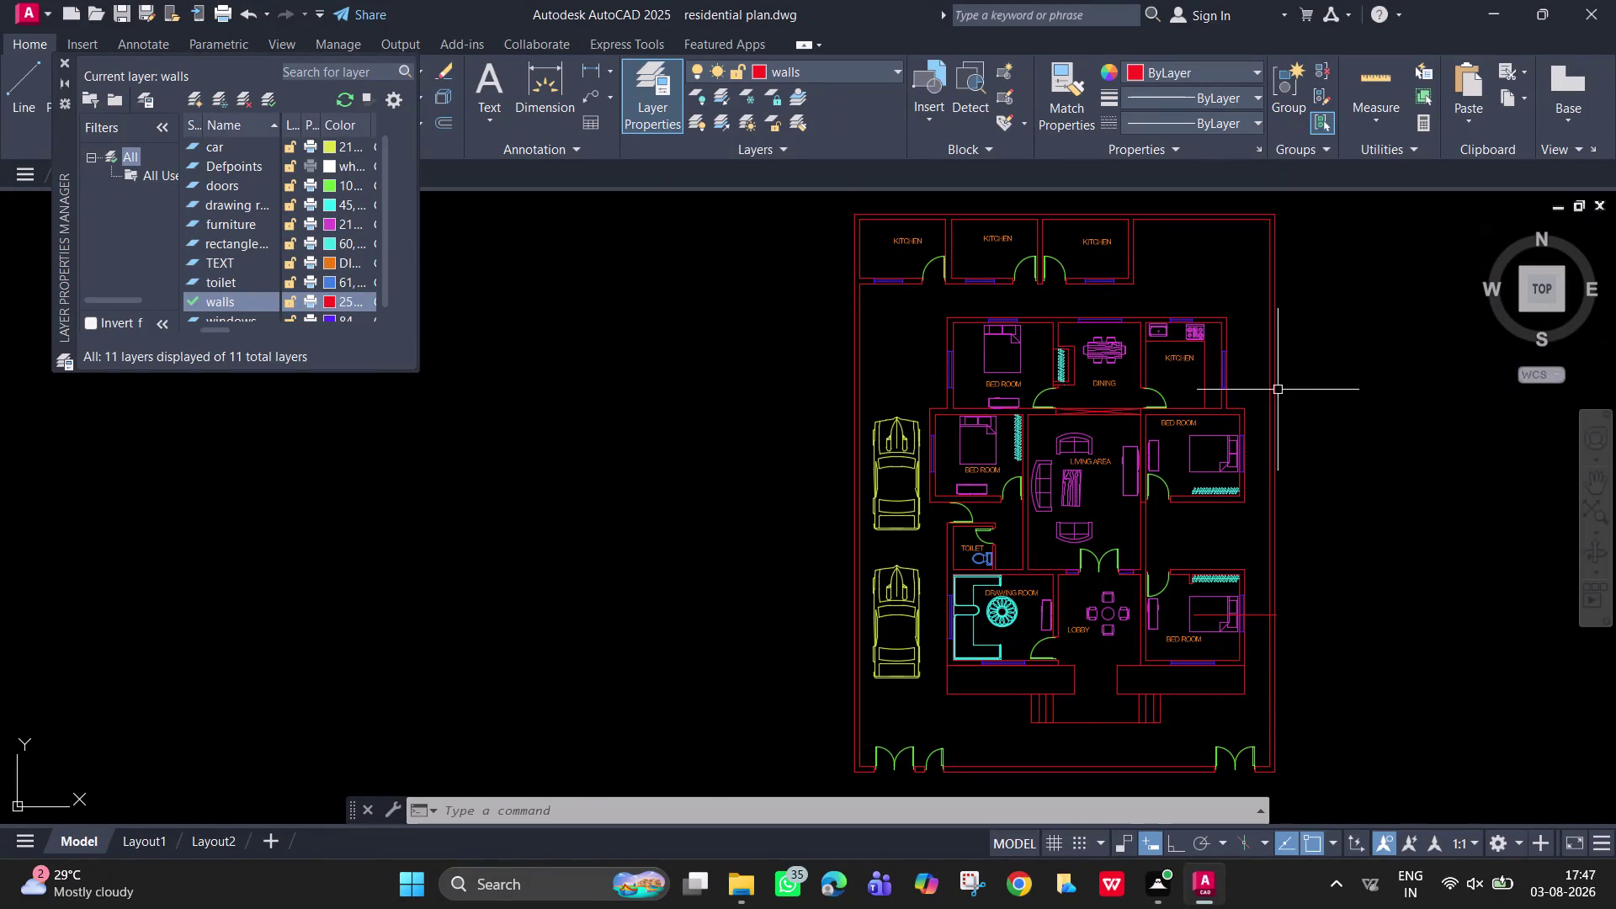
Close the Layer Properties Manager and frame the top row of kitchens in view.
scroll(up, 3)
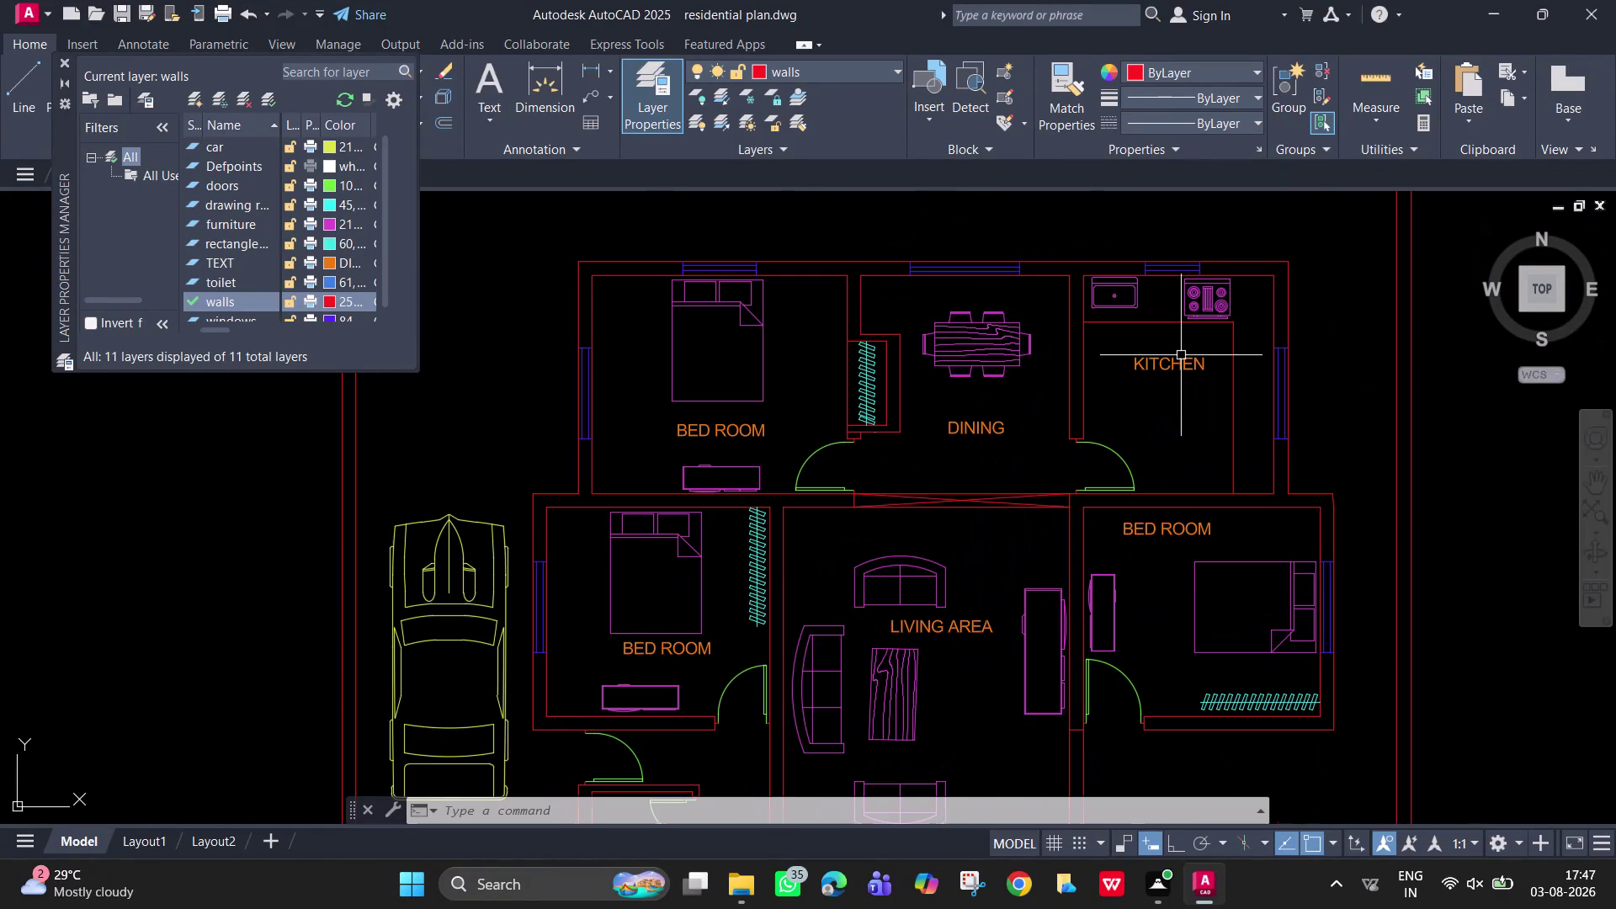
scroll(down, 3)
middle_drag(1202, 445, 1180, 539)
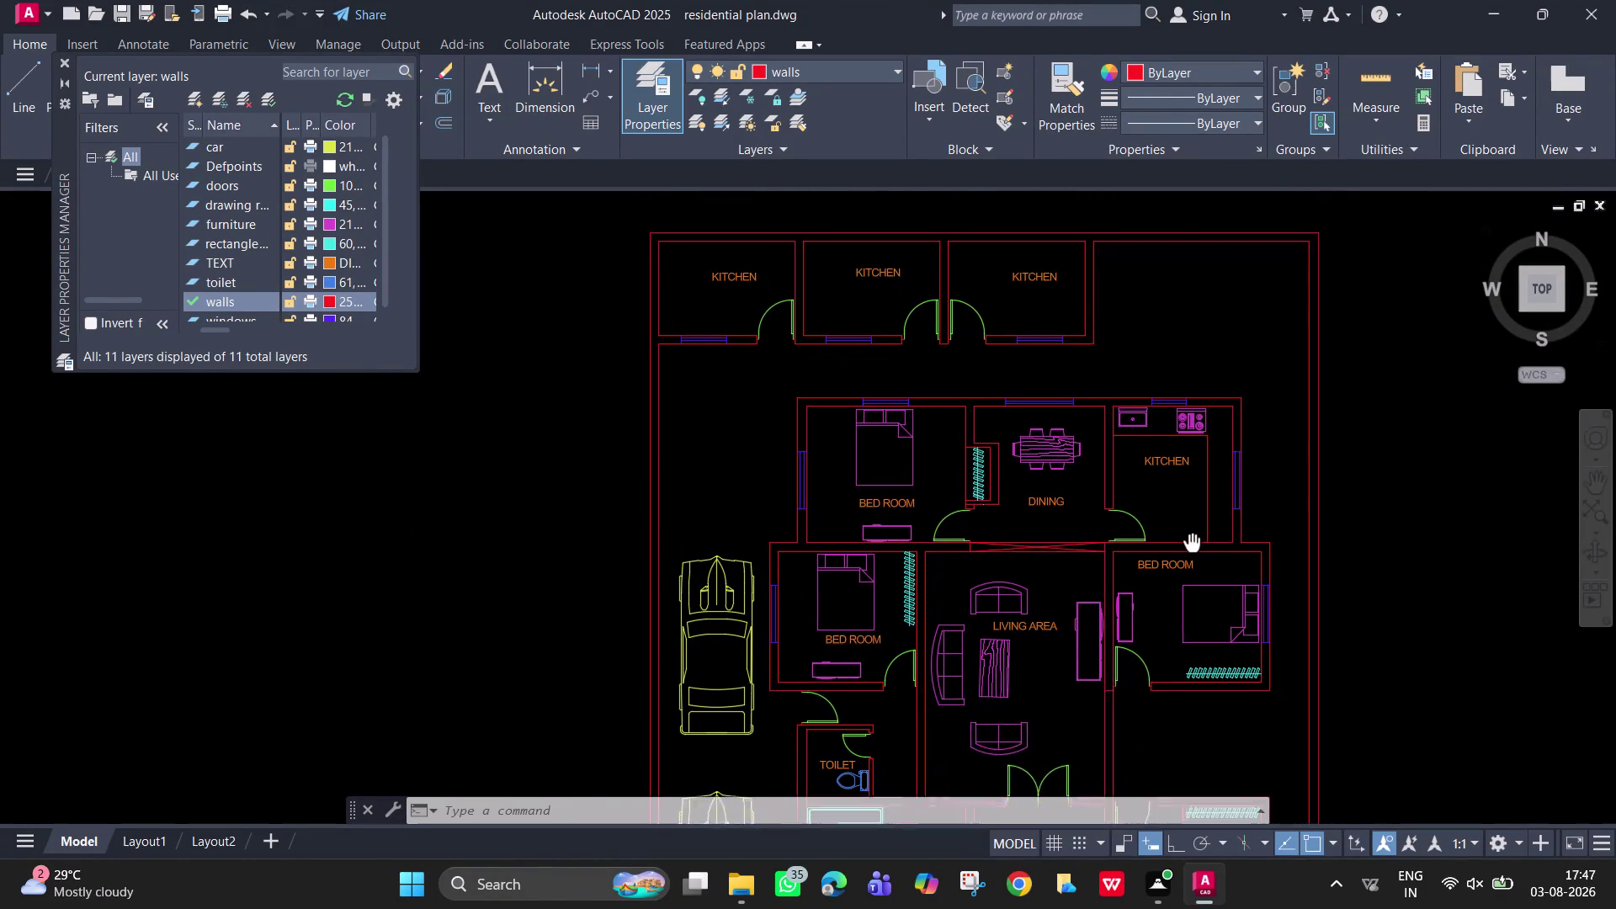
middle_drag(1180, 539, 1143, 515)
scroll(down, 3)
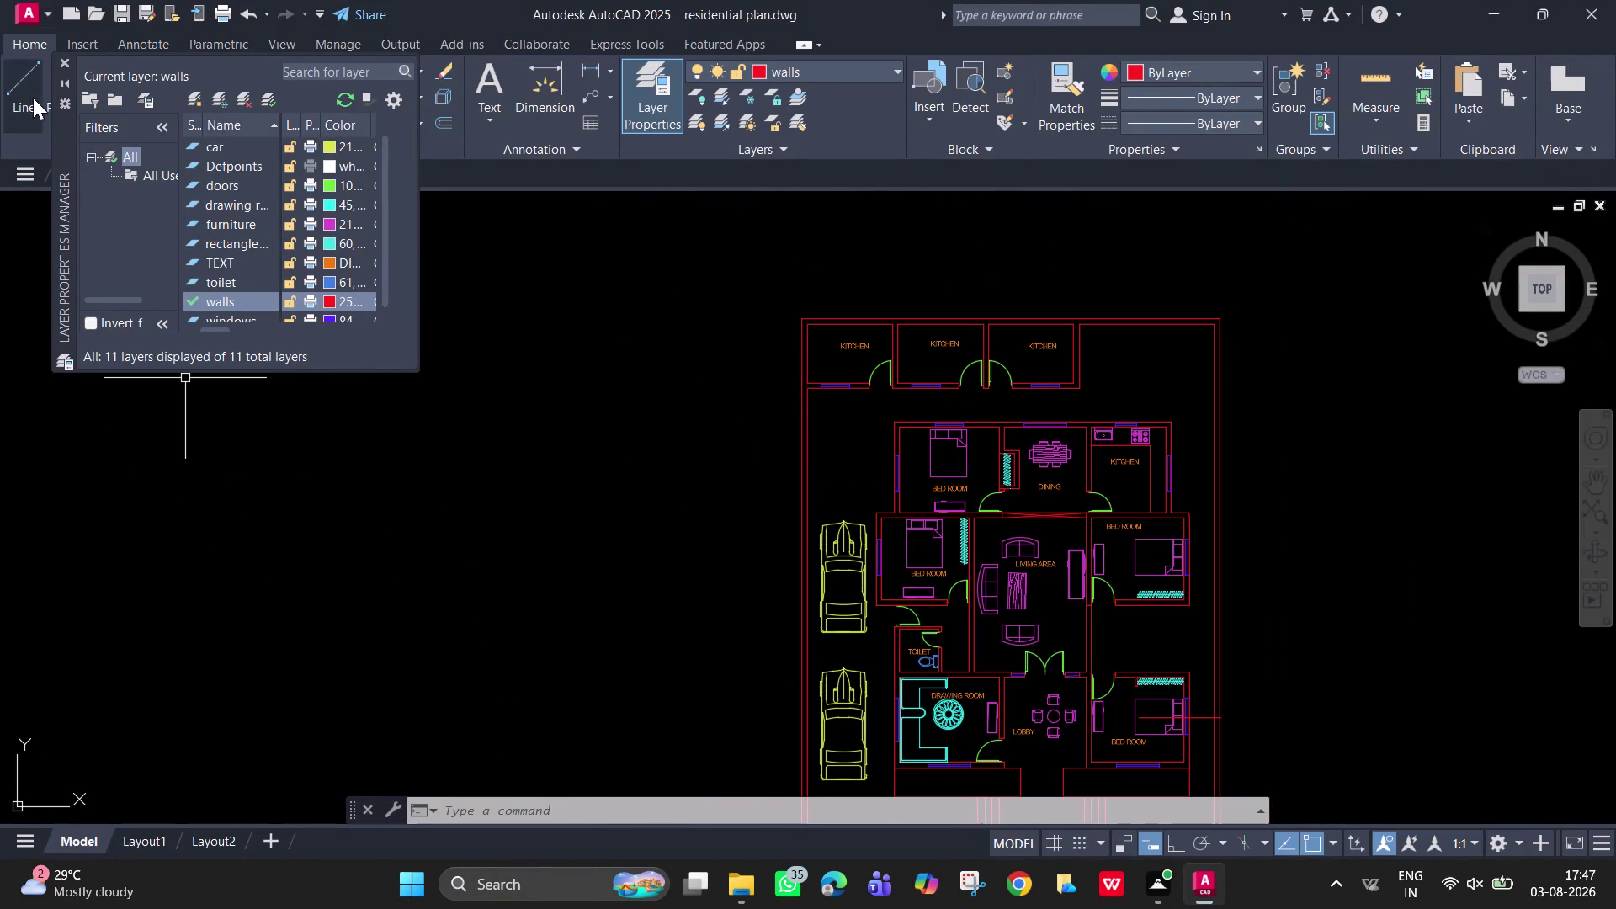
click(64, 65)
middle_drag(824, 503, 726, 394)
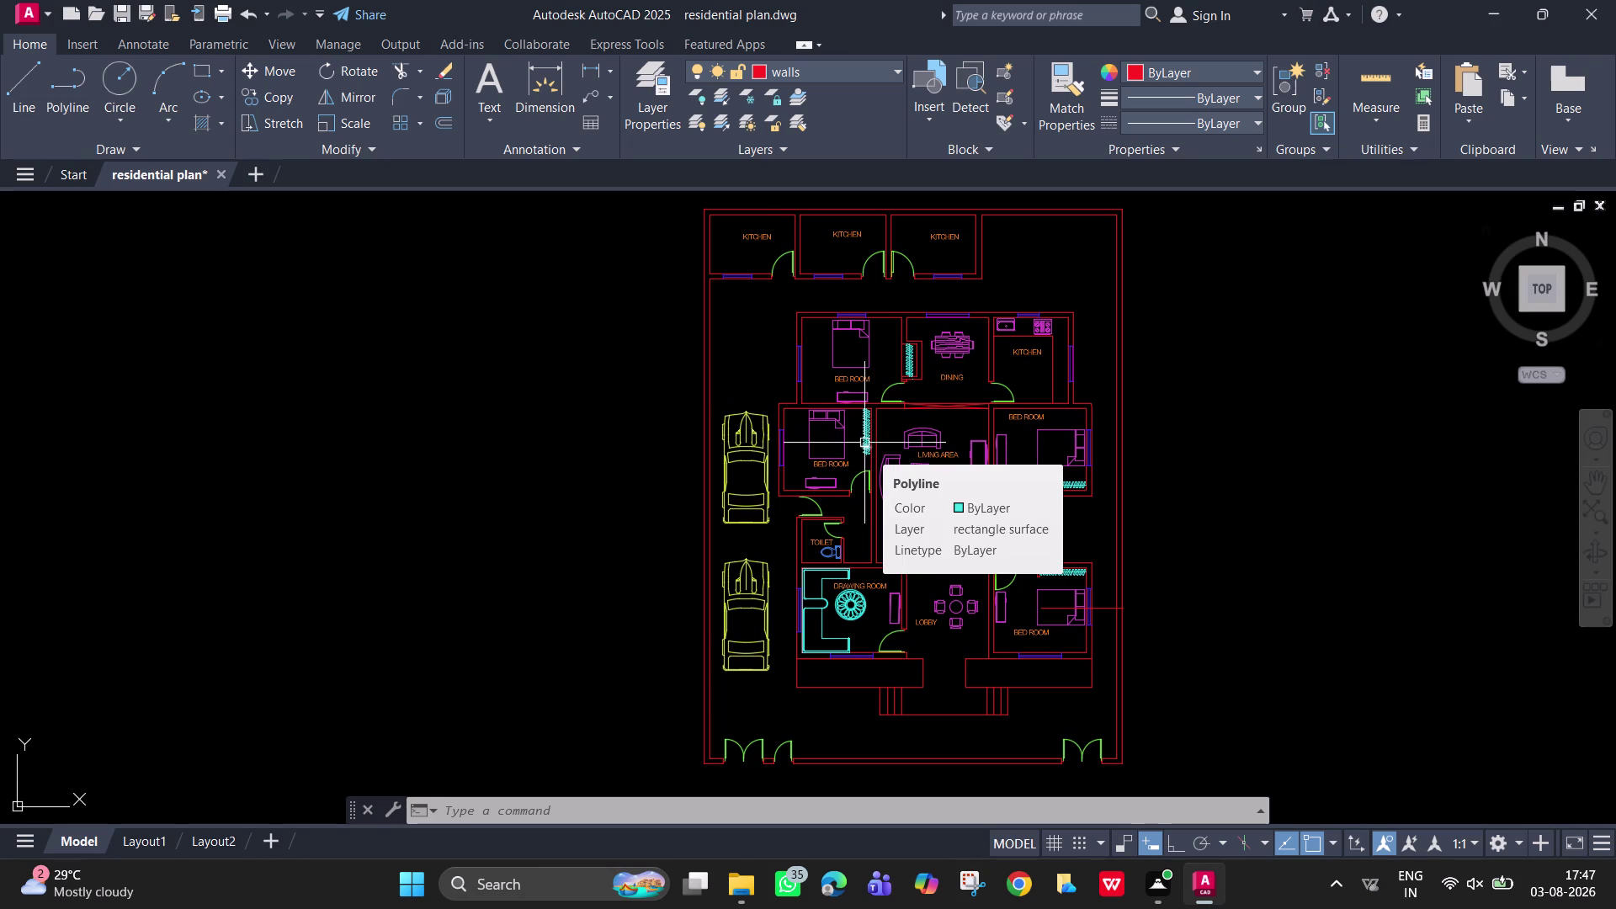
scroll(up, 3)
middle_drag(1034, 641, 1098, 901)
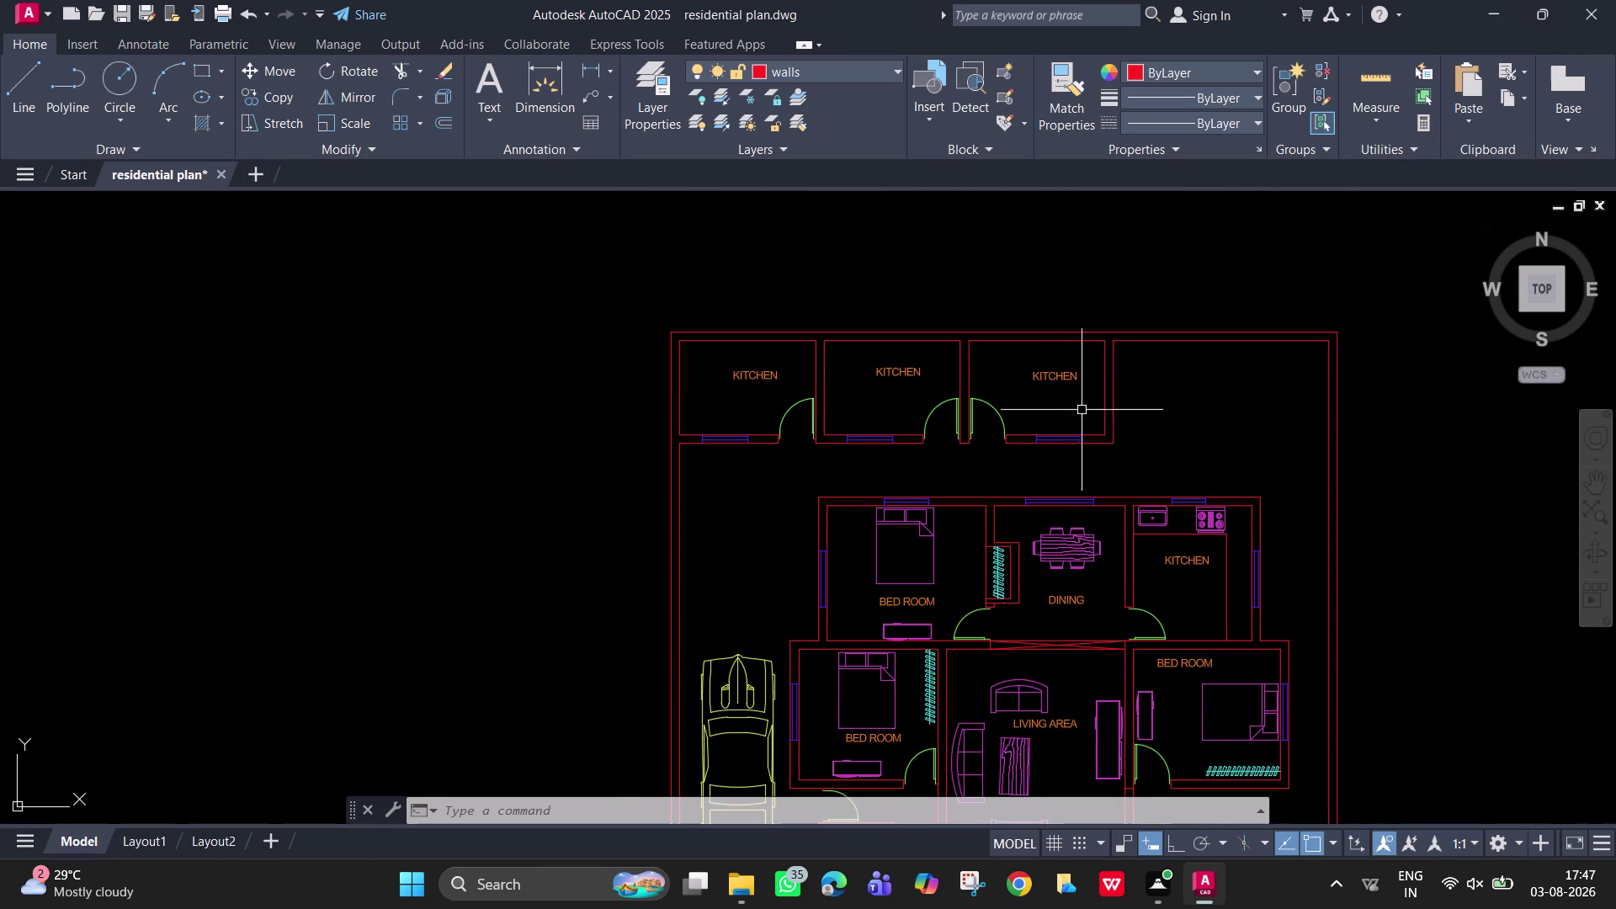
Change the top-right and middle KITCHEN labels to ROOM.
double_click(1068, 370)
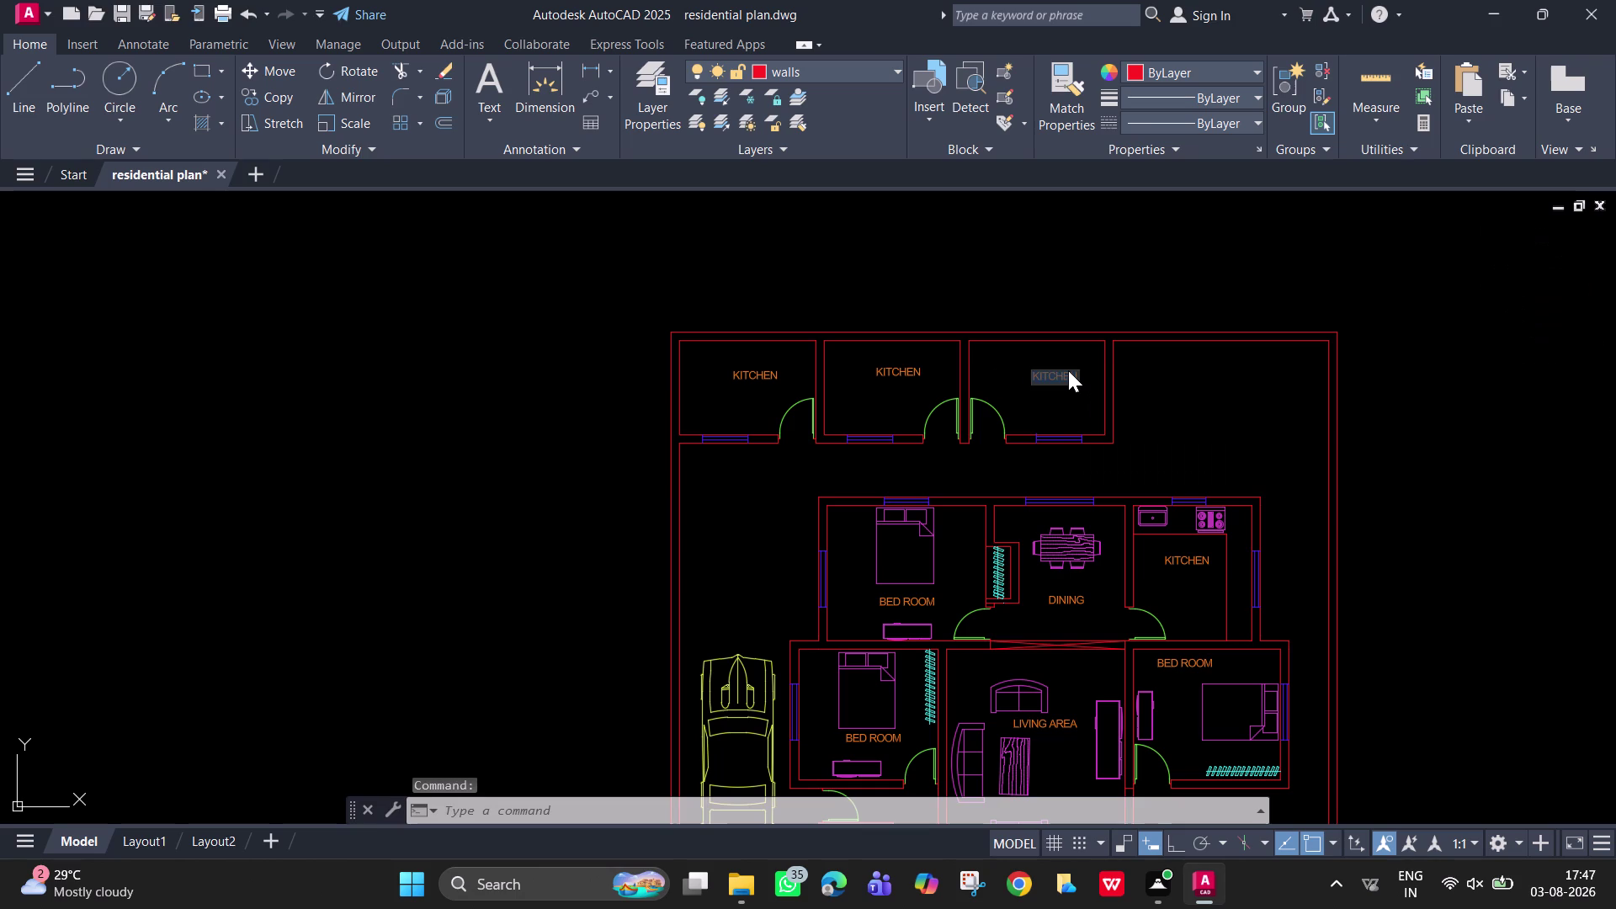
key(BackSpace)
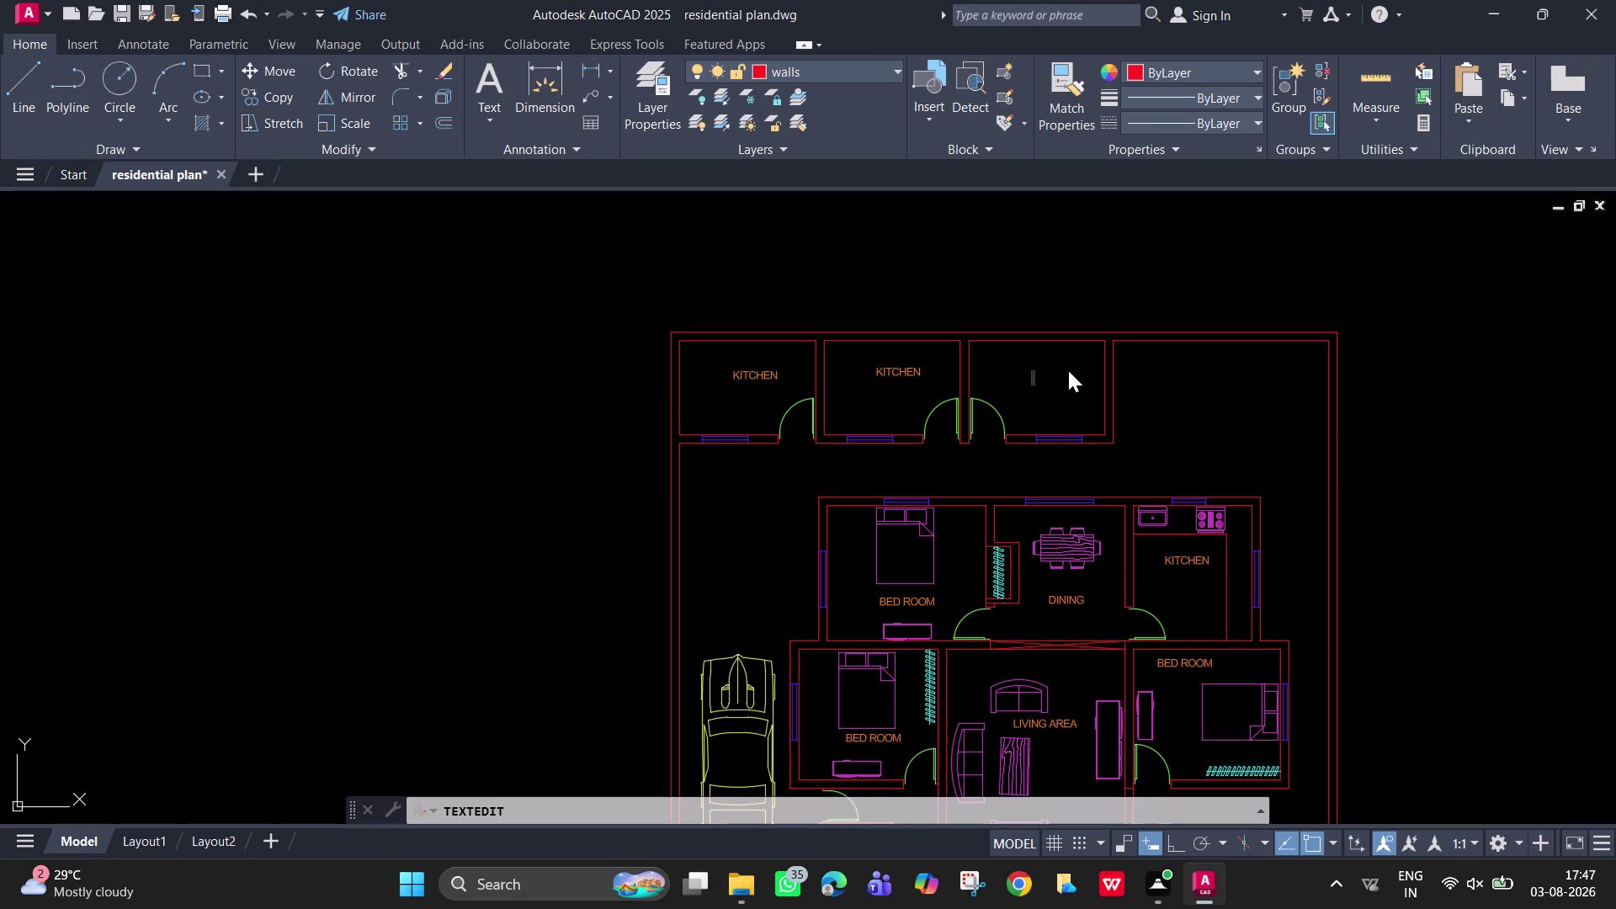
text(R)
text(OOM)
key(Return)
key(Return)
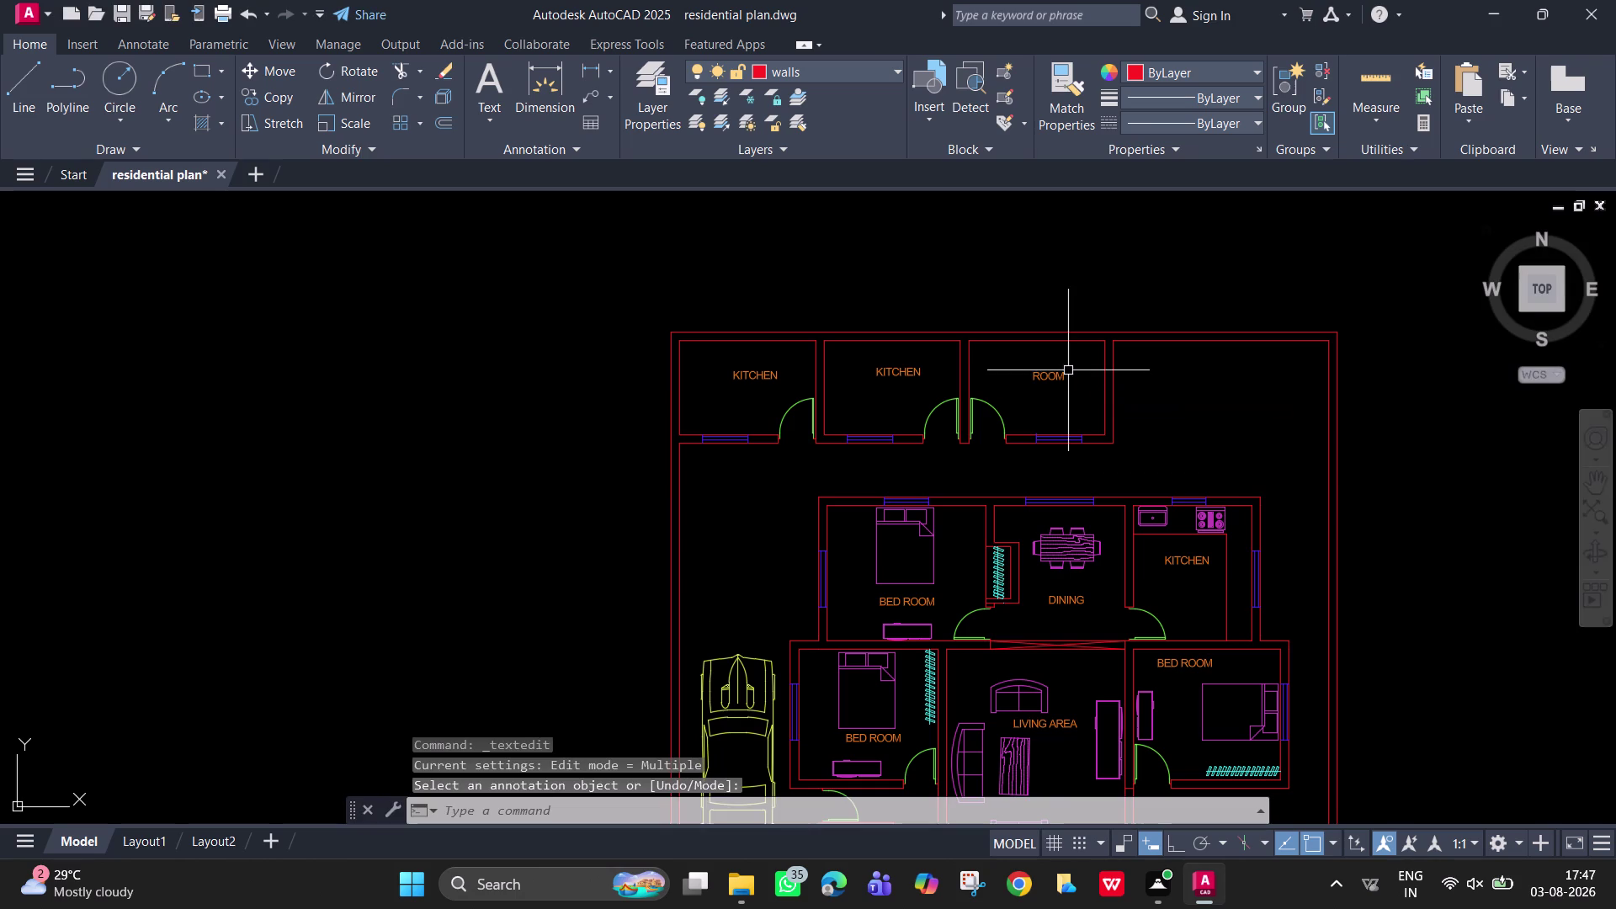
double_click(915, 374)
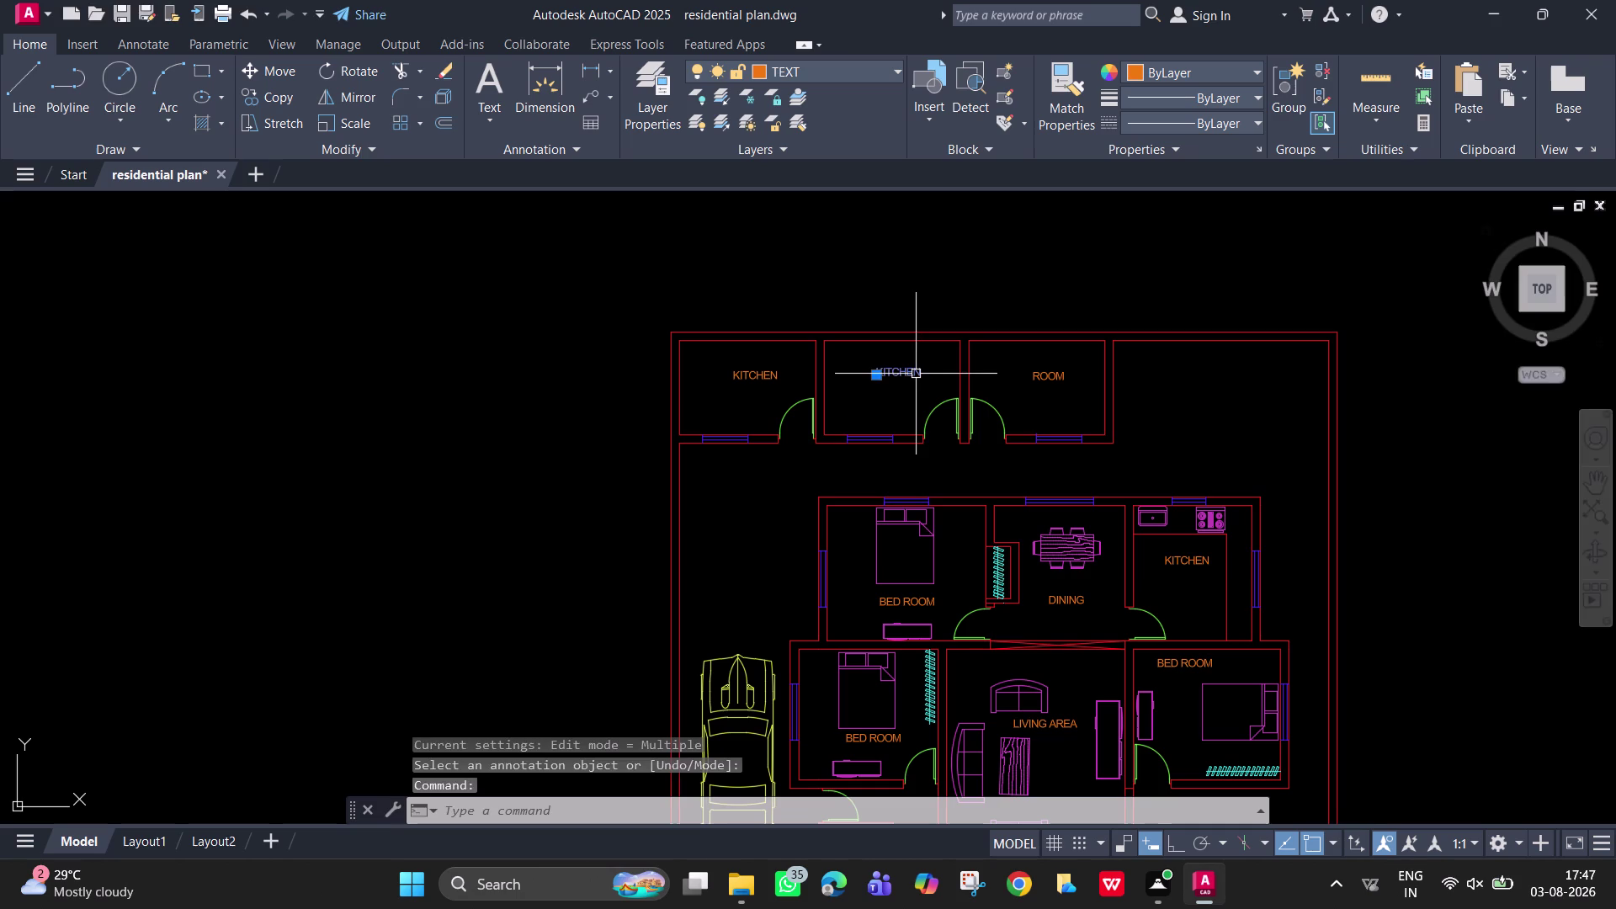
key(BackSpace)
text(ROO)
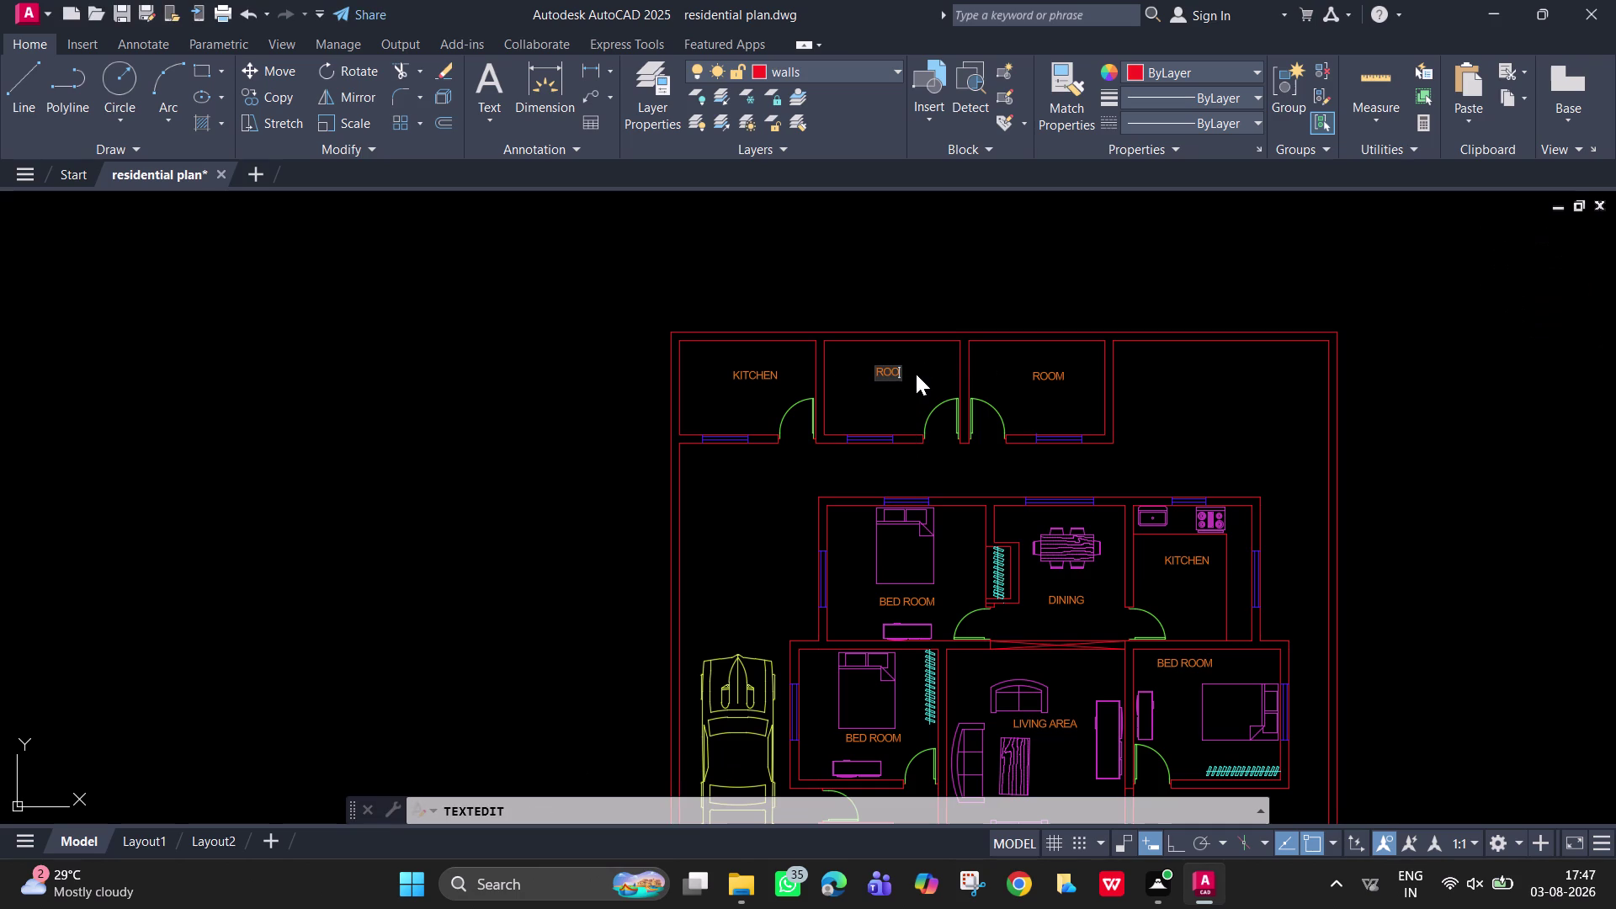
text(M)
key(Return)
key(Return)
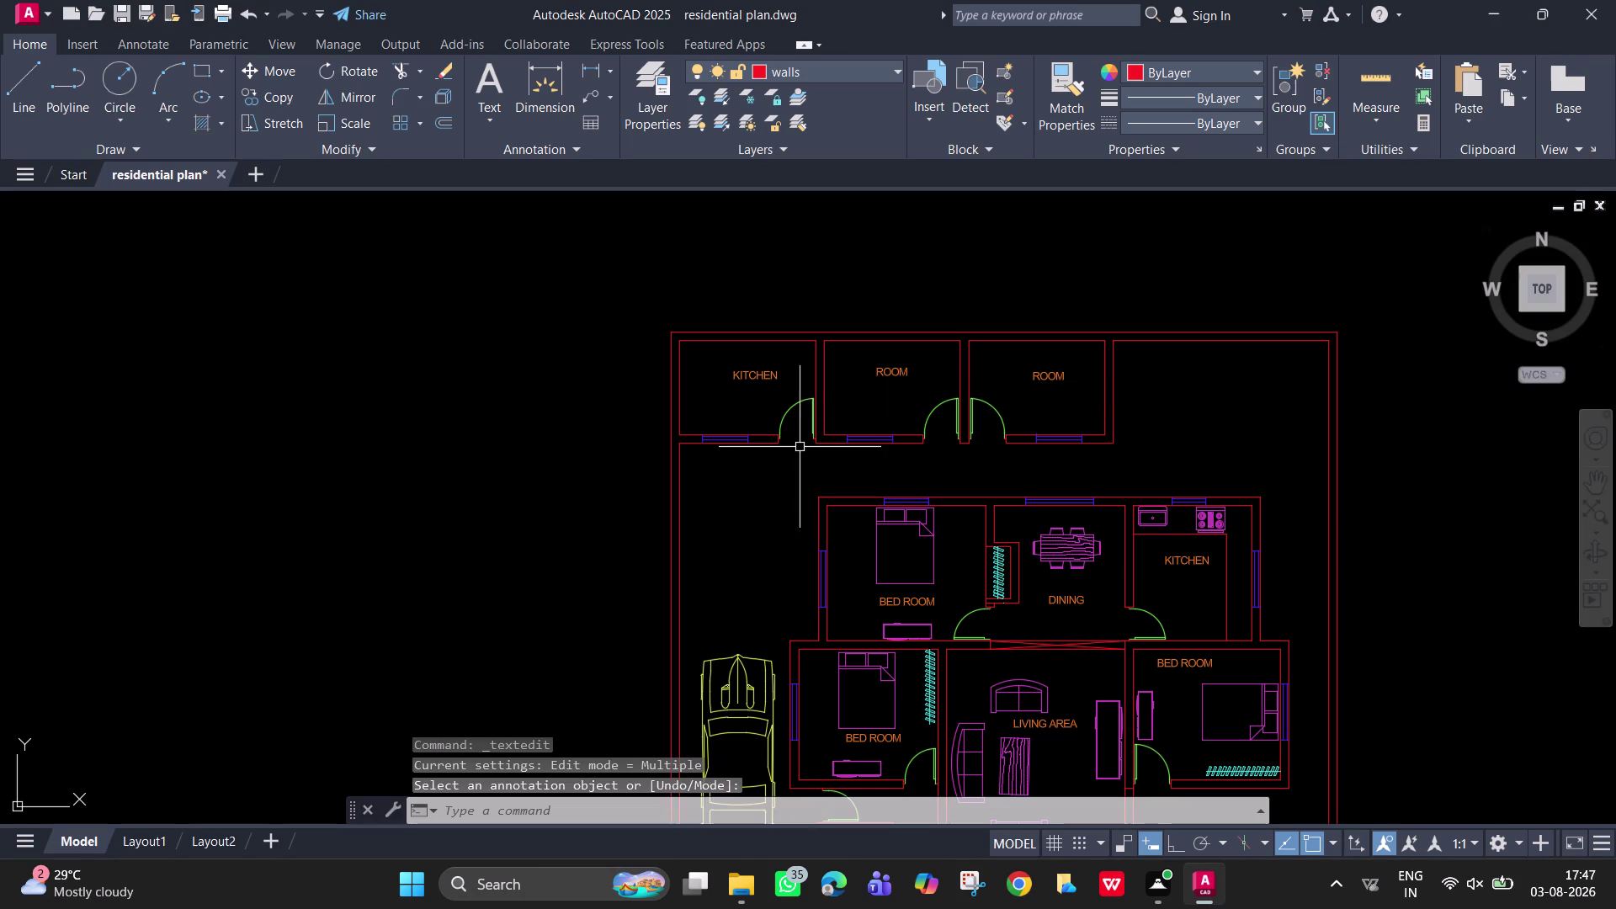
Change the top-left KITCHEN label to ROOM.
double_click(762, 378)
key(BackSpace)
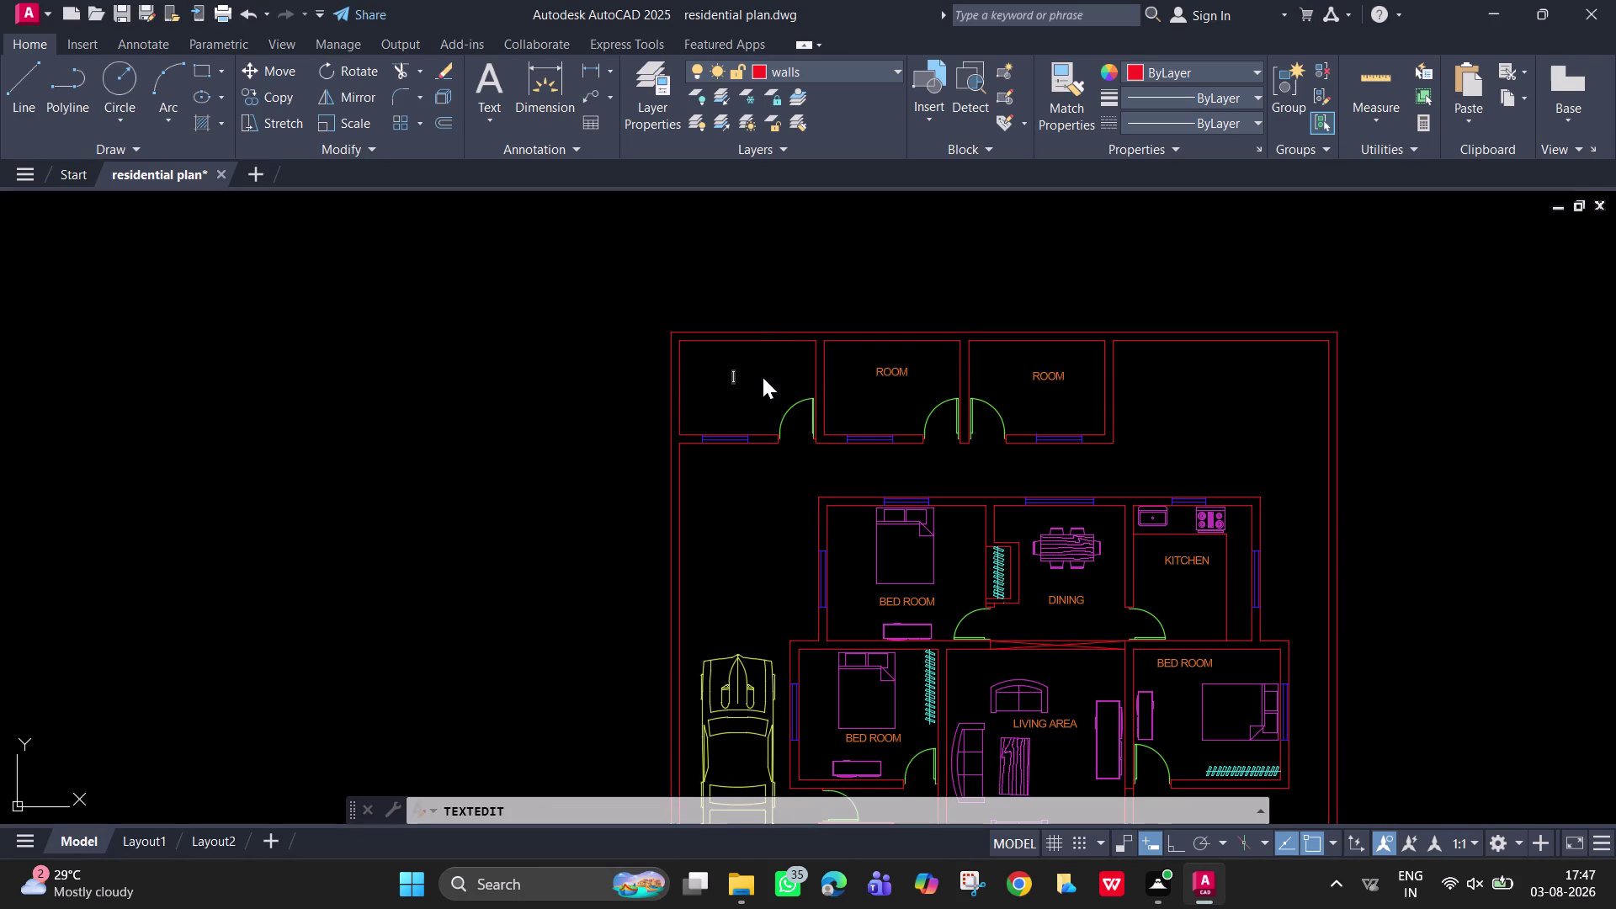
text(ROOMM)
key(BackSpace)
key(Return)
key(Return)
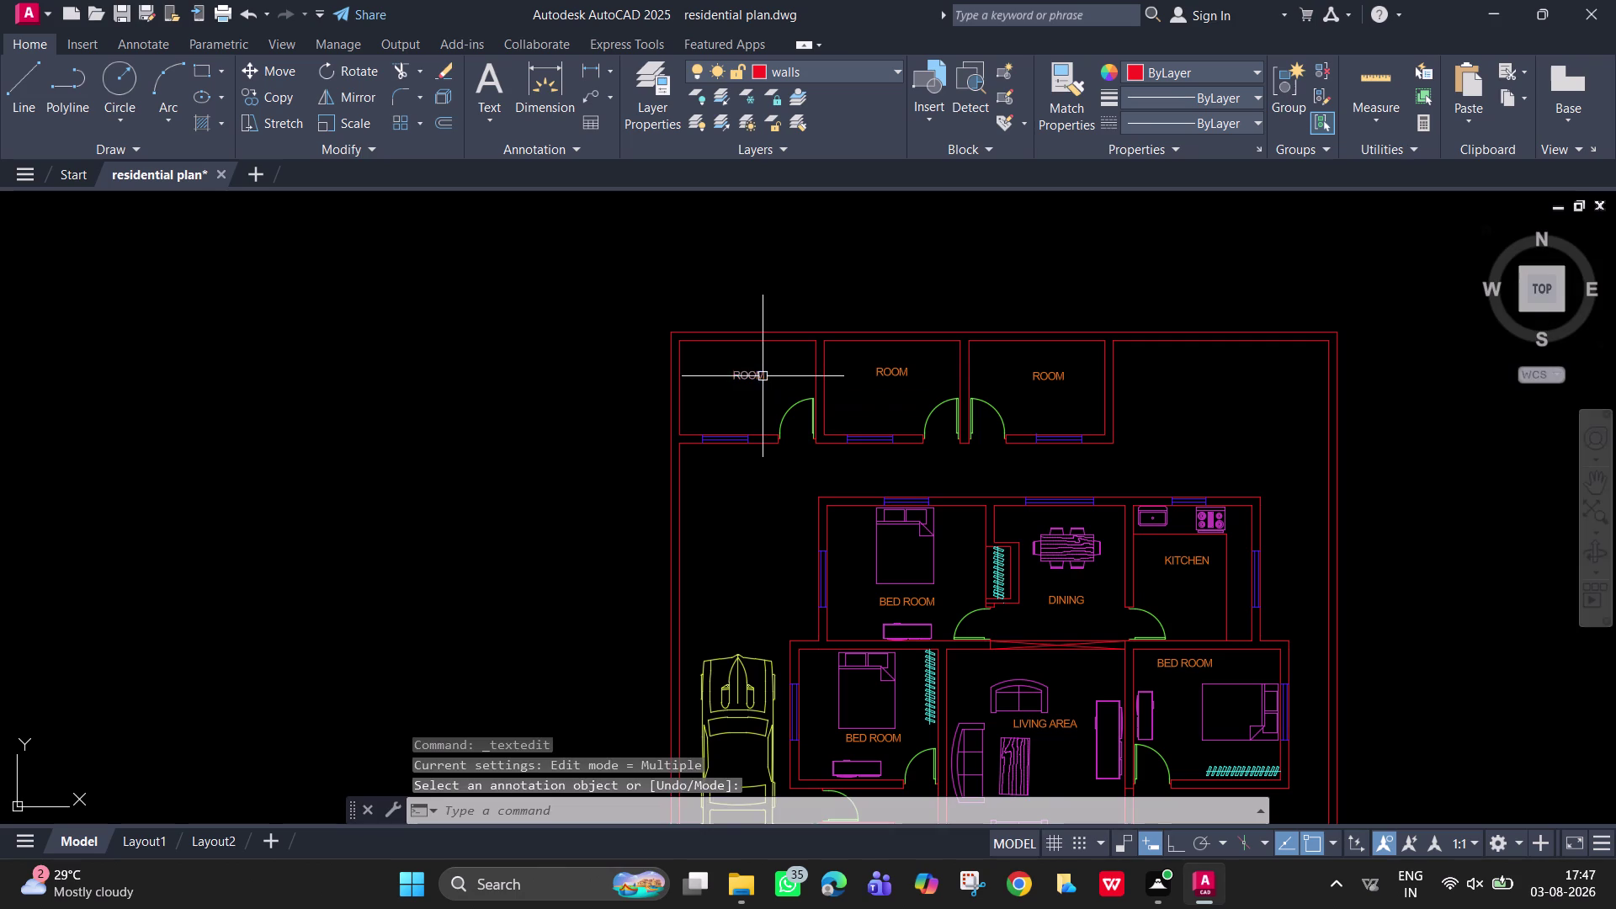
Recenter the floor plan and save the drawing.
scroll(down, 3)
middle_drag(1006, 616, 967, 387)
key(ctrl+s)
key(ctrl+s)
key(ctrl+s)
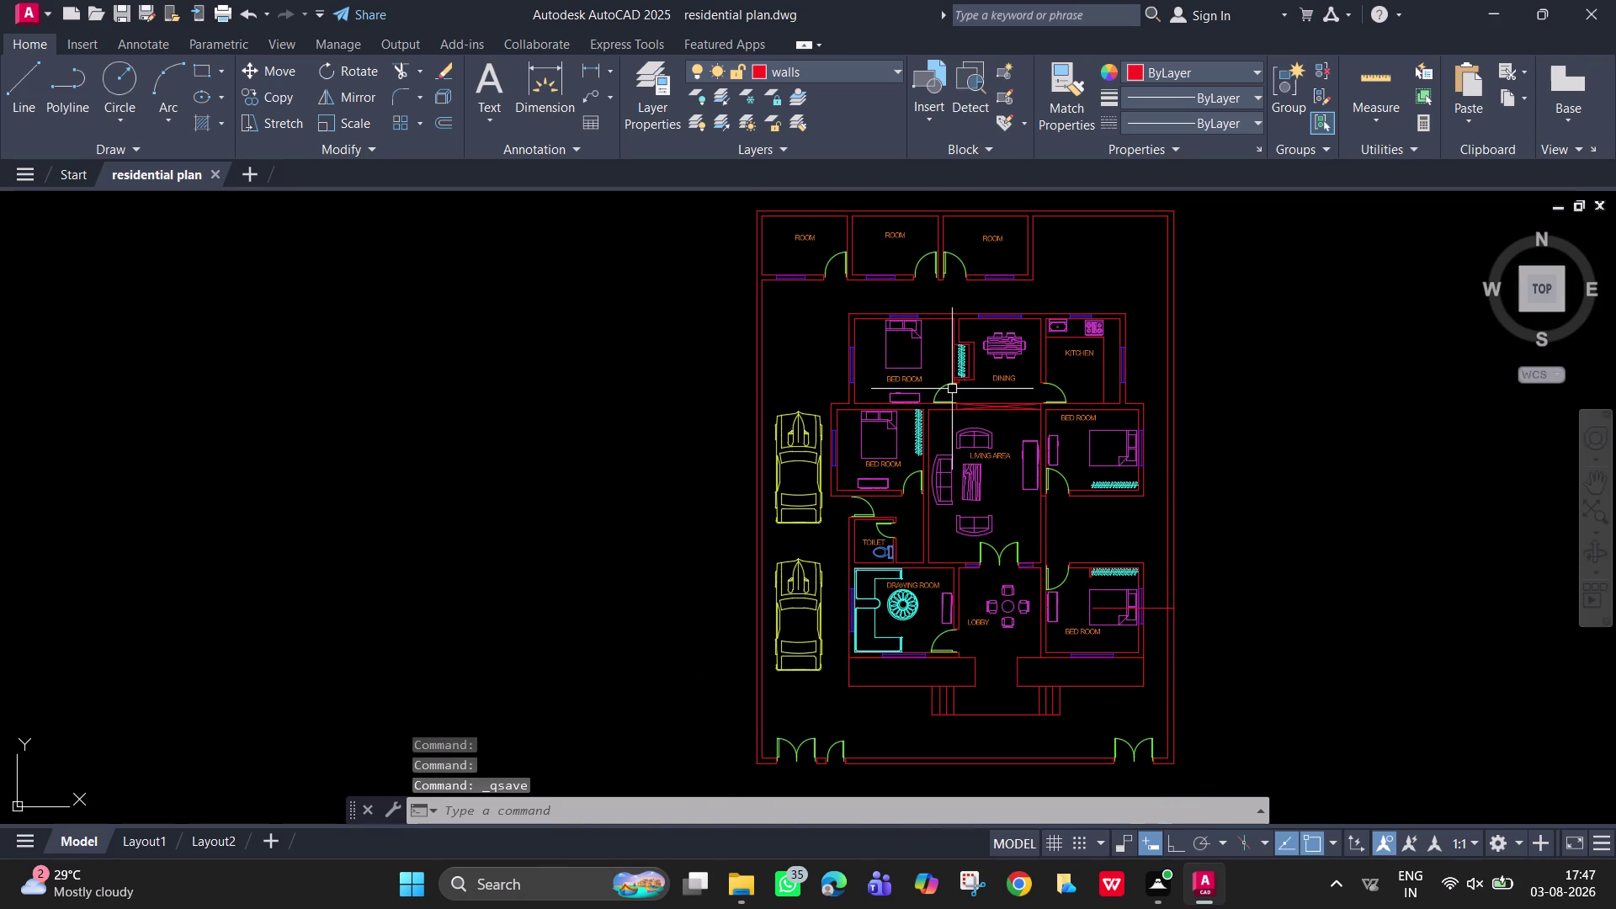
scroll(up, 3)
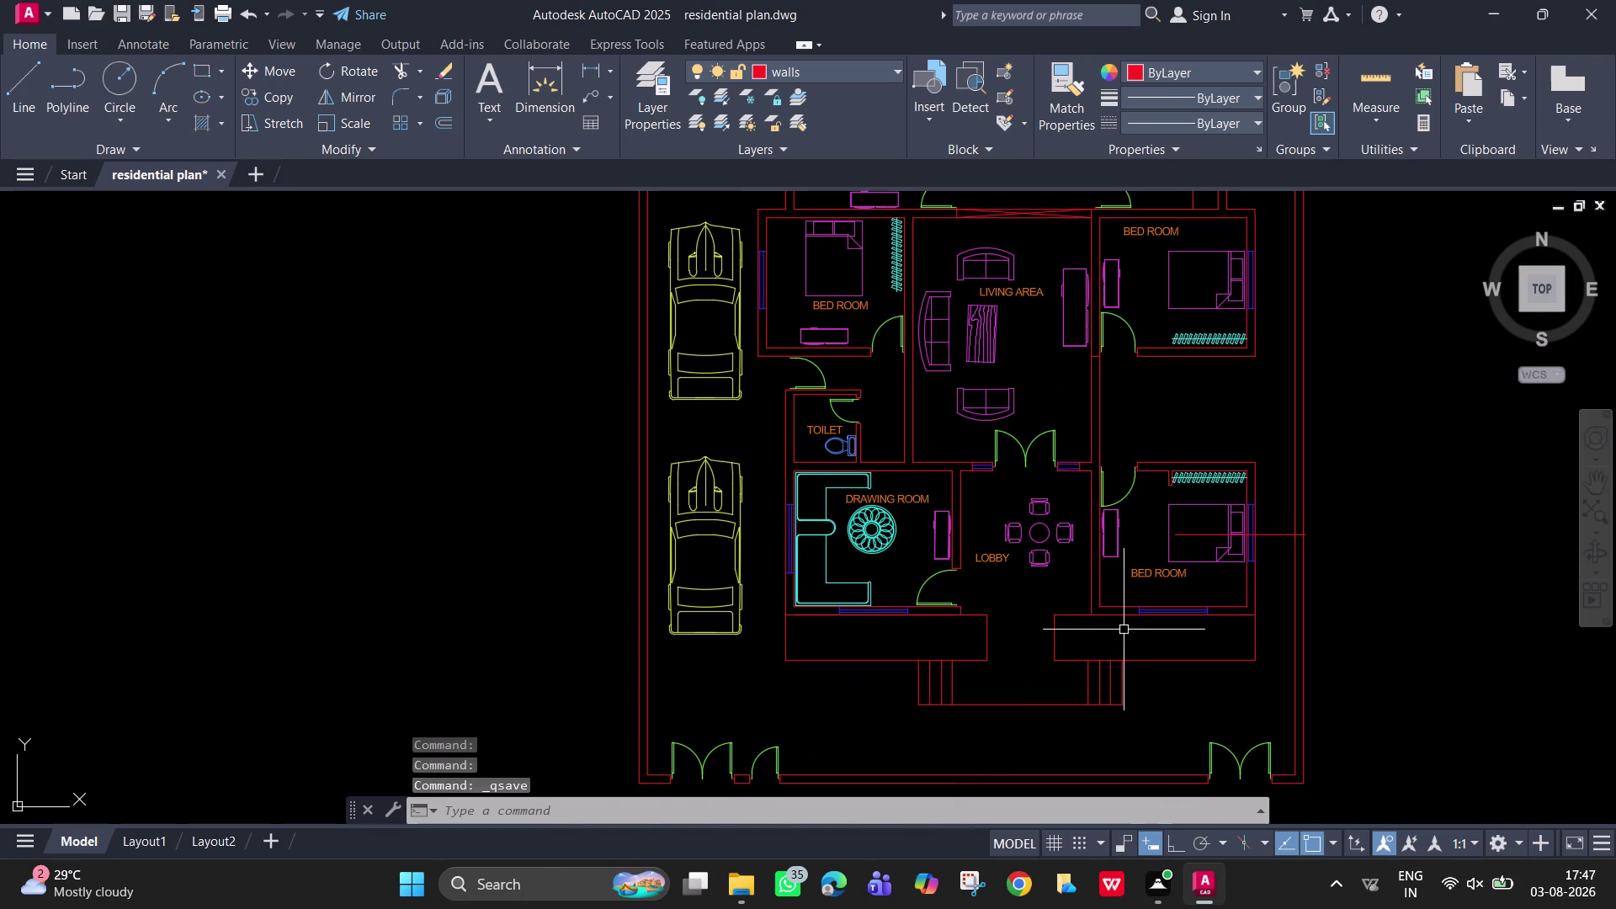
Draw a vertical line down the right passage between the upper and lower doors, then select it.
middle_drag(1129, 625, 1107, 696)
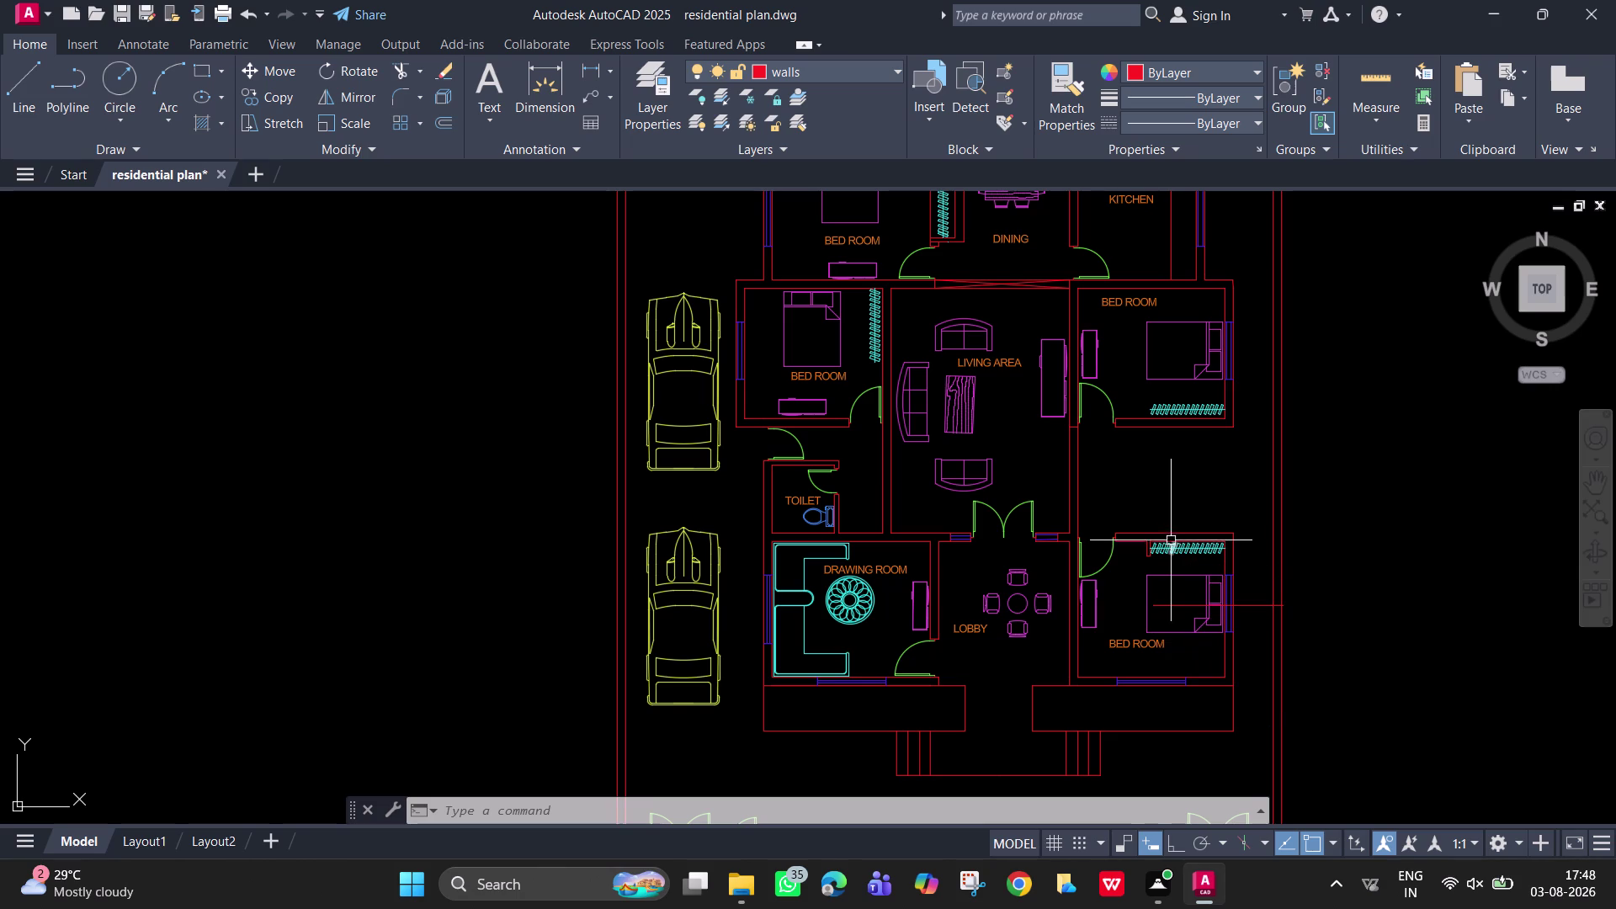
text(L)
key(space)
scroll(up, 3)
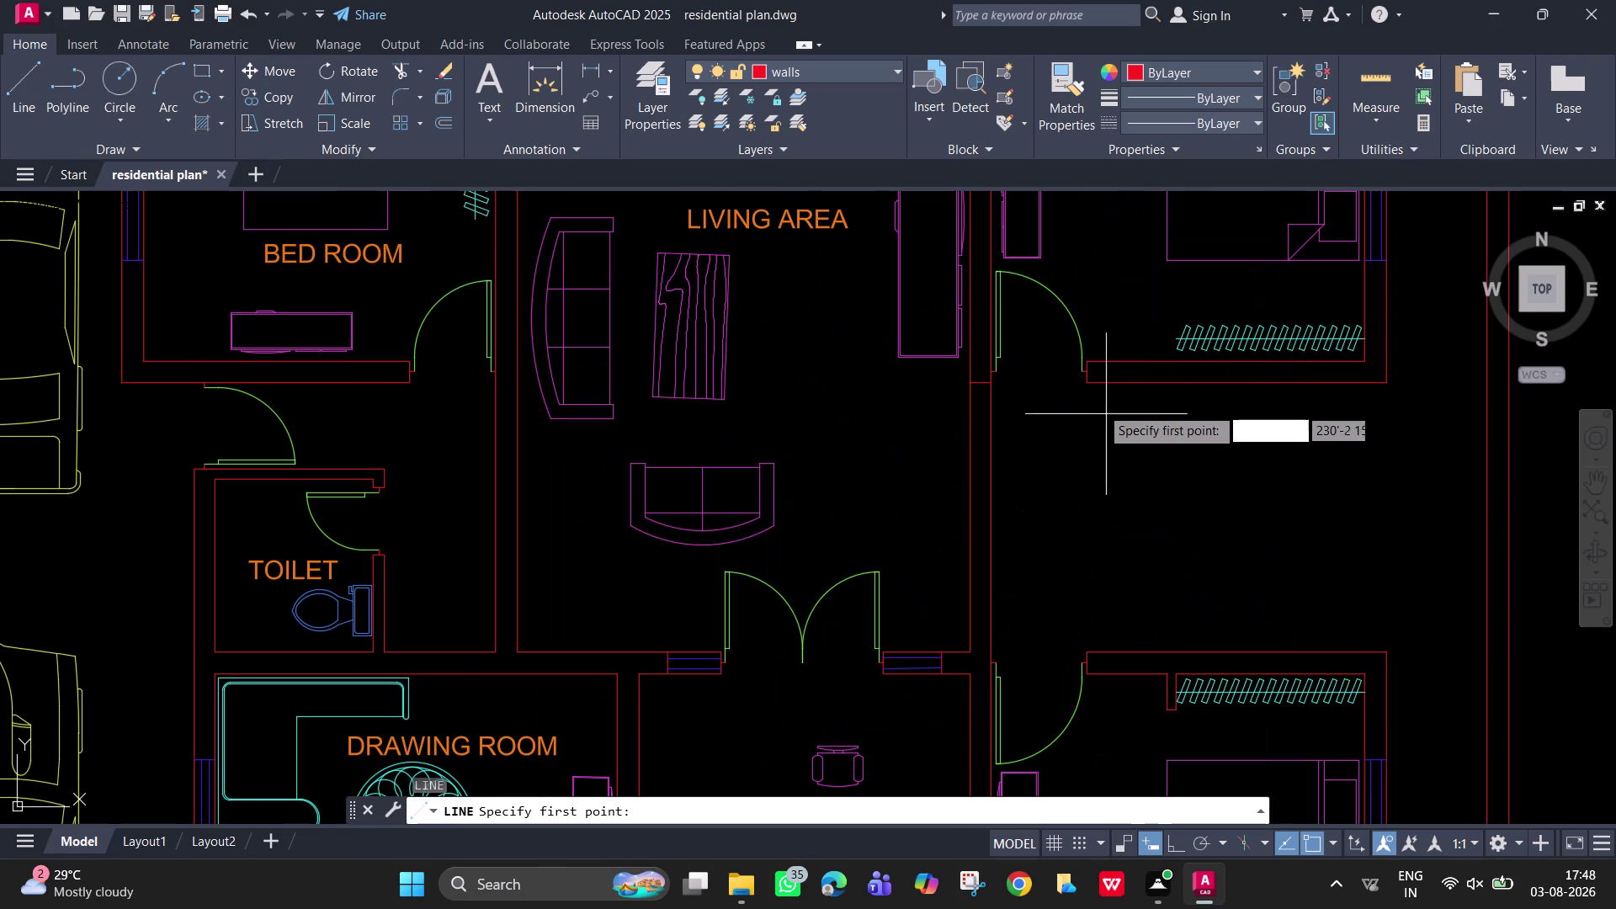
click(1087, 386)
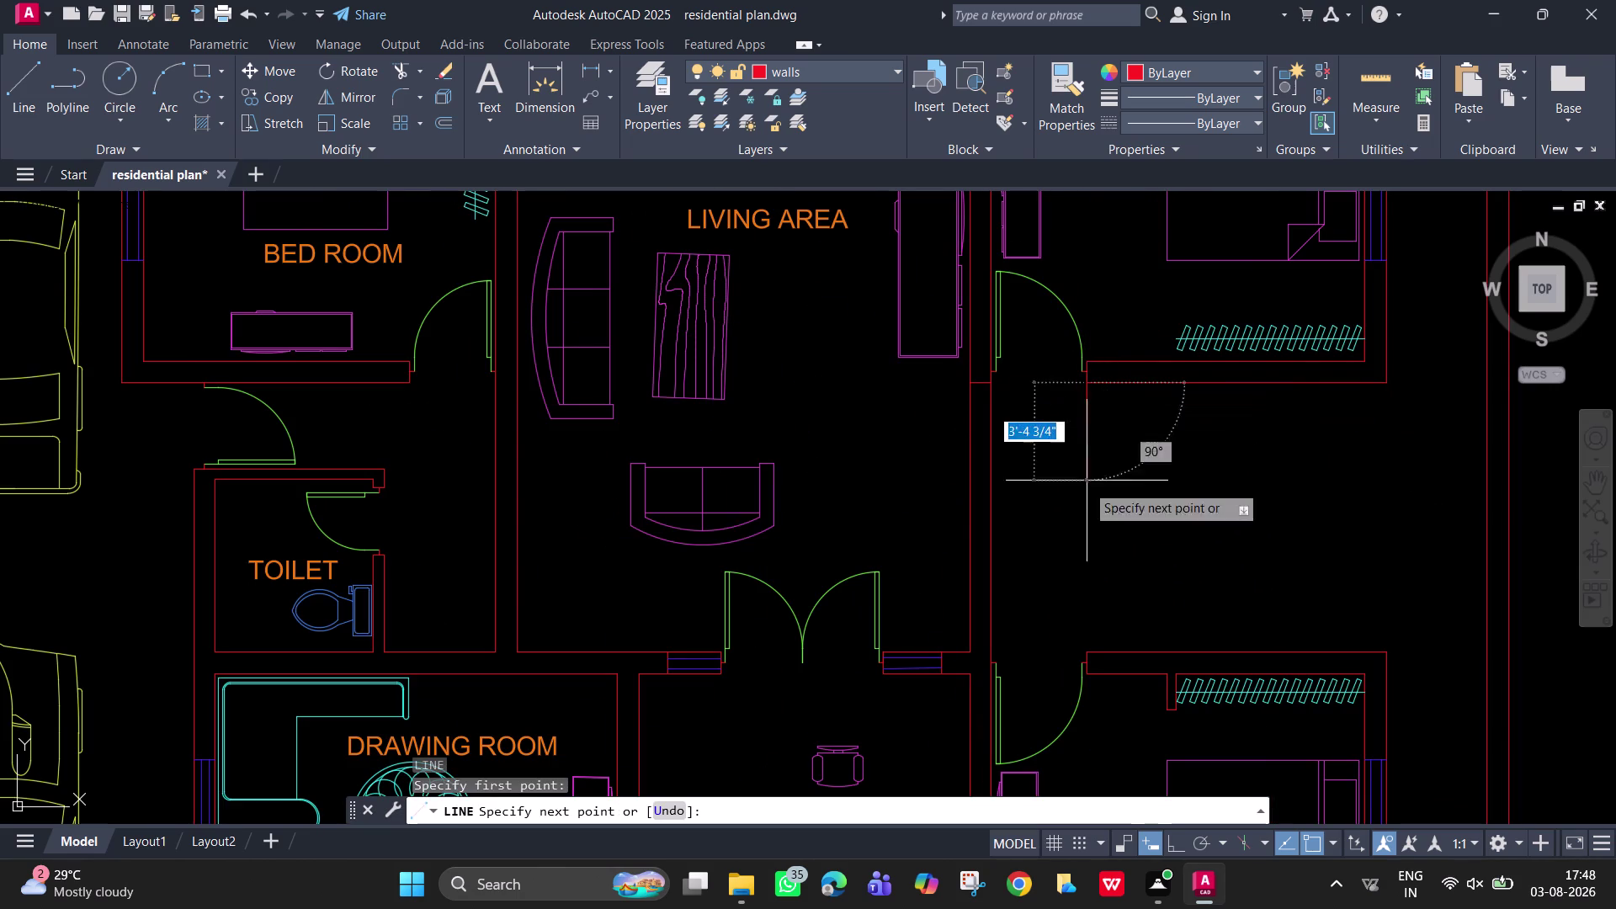
click(1088, 654)
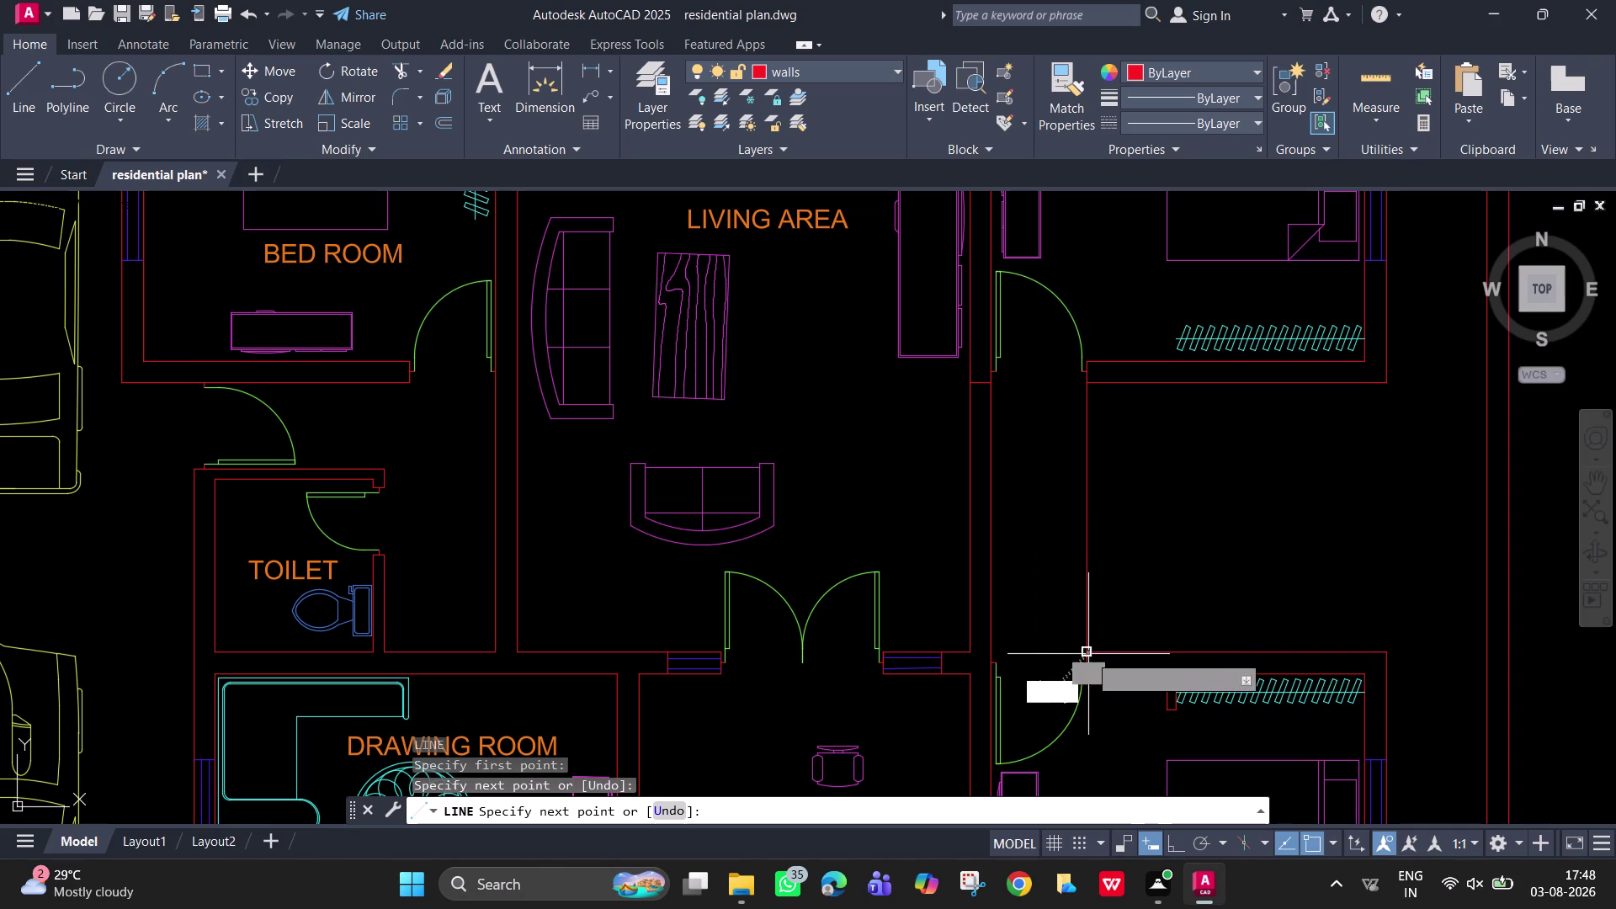
key(space)
click(1087, 593)
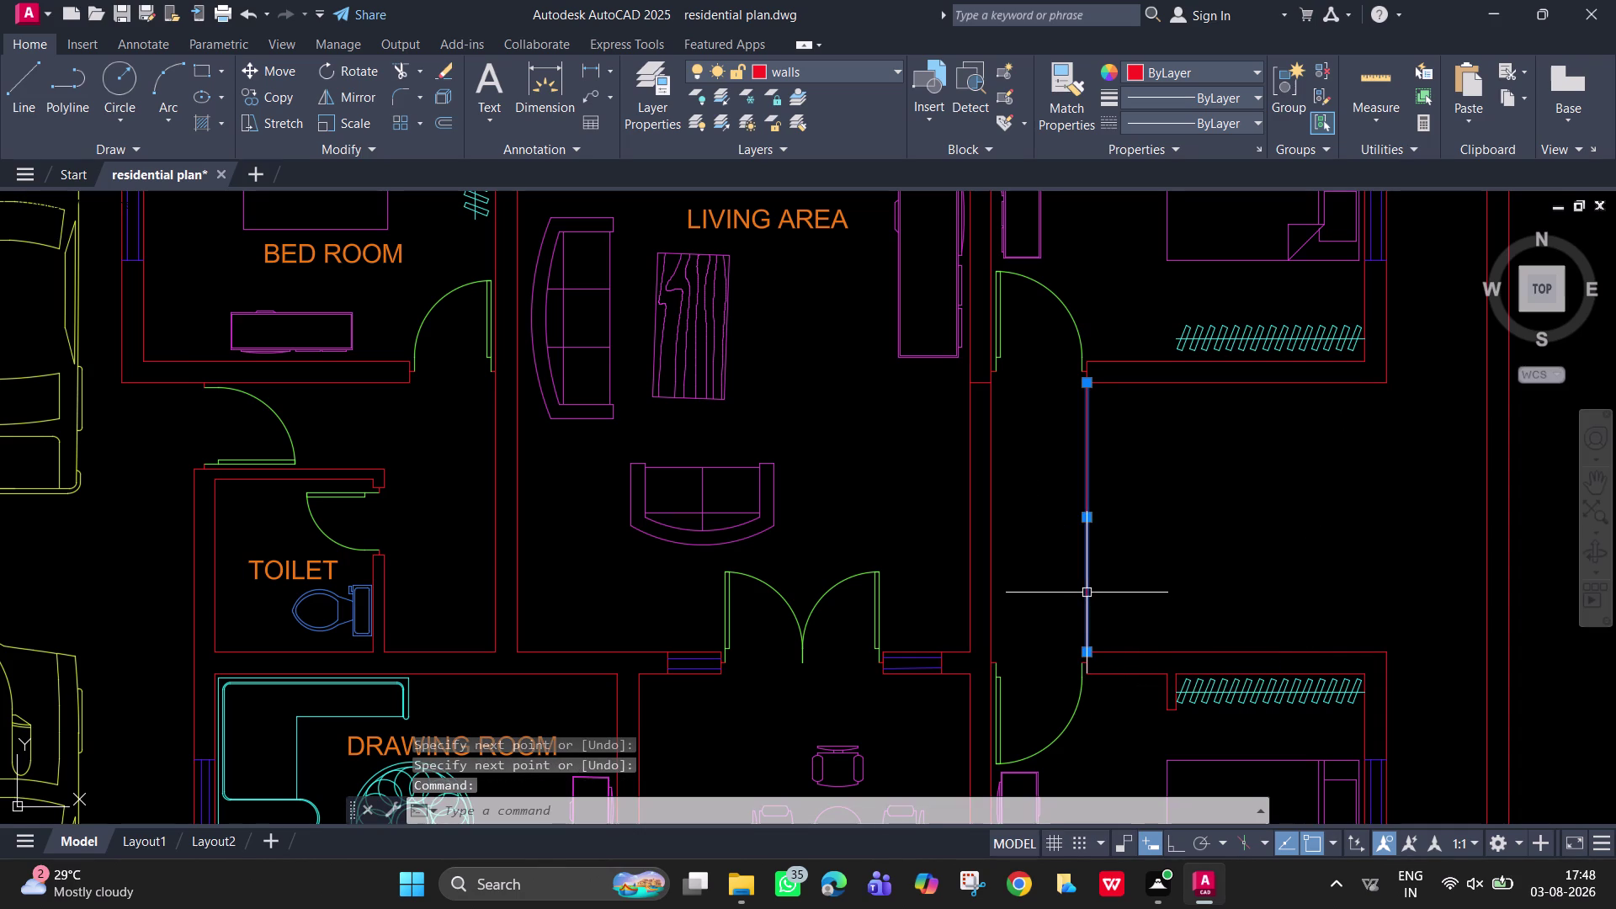
scroll(up, 3)
Start copying the passage line from a base point using the Array option.
text(C)
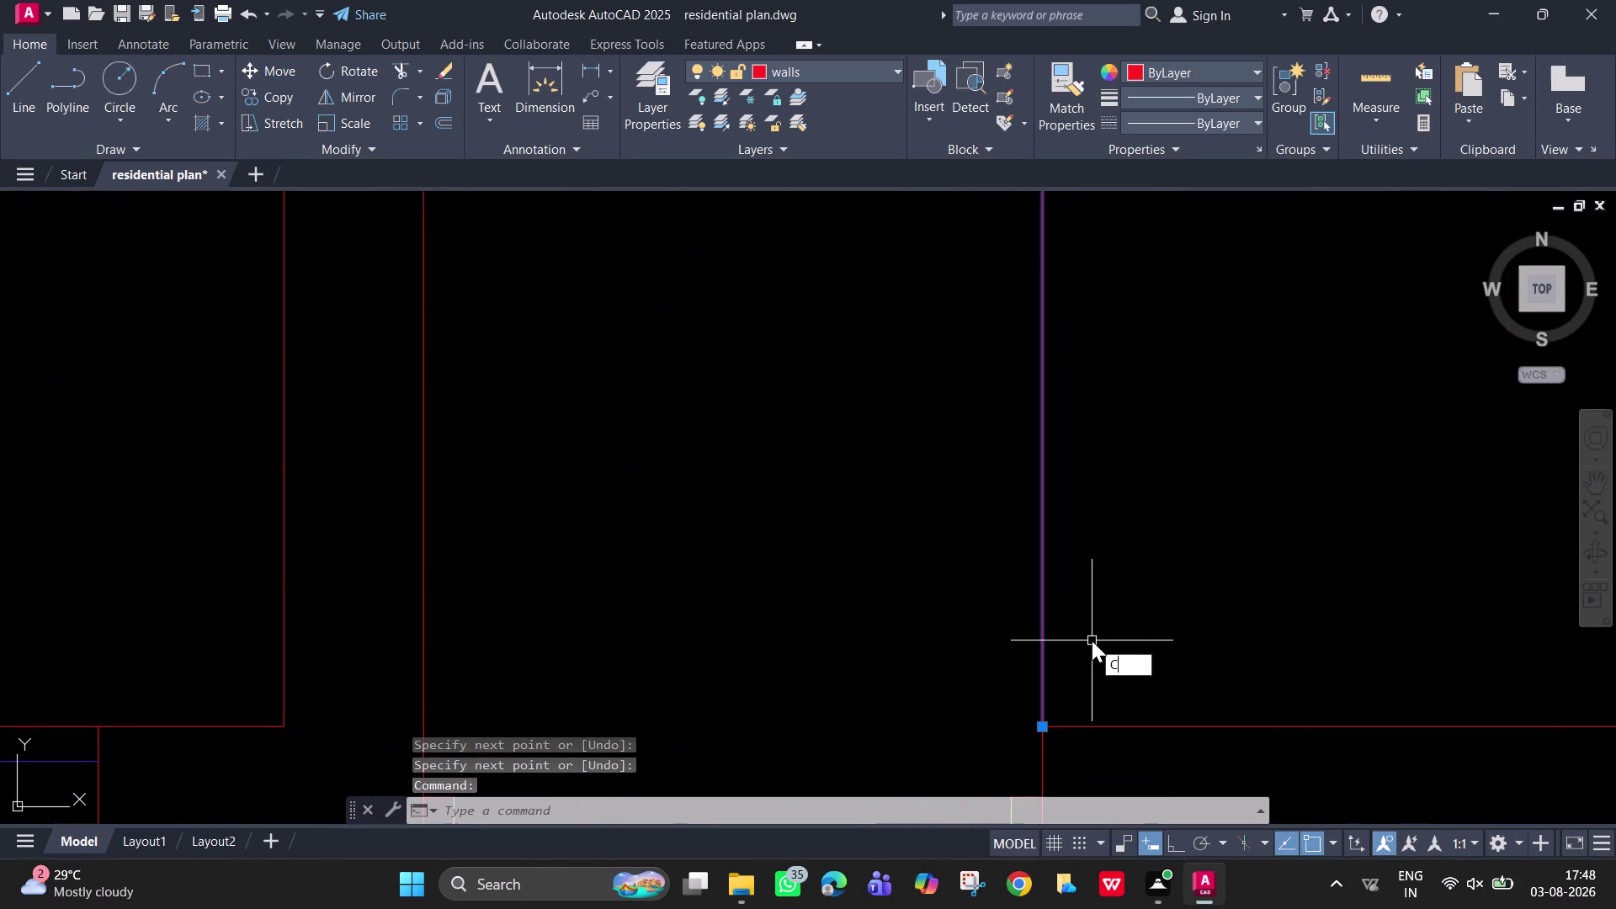
text(O)
key(Return)
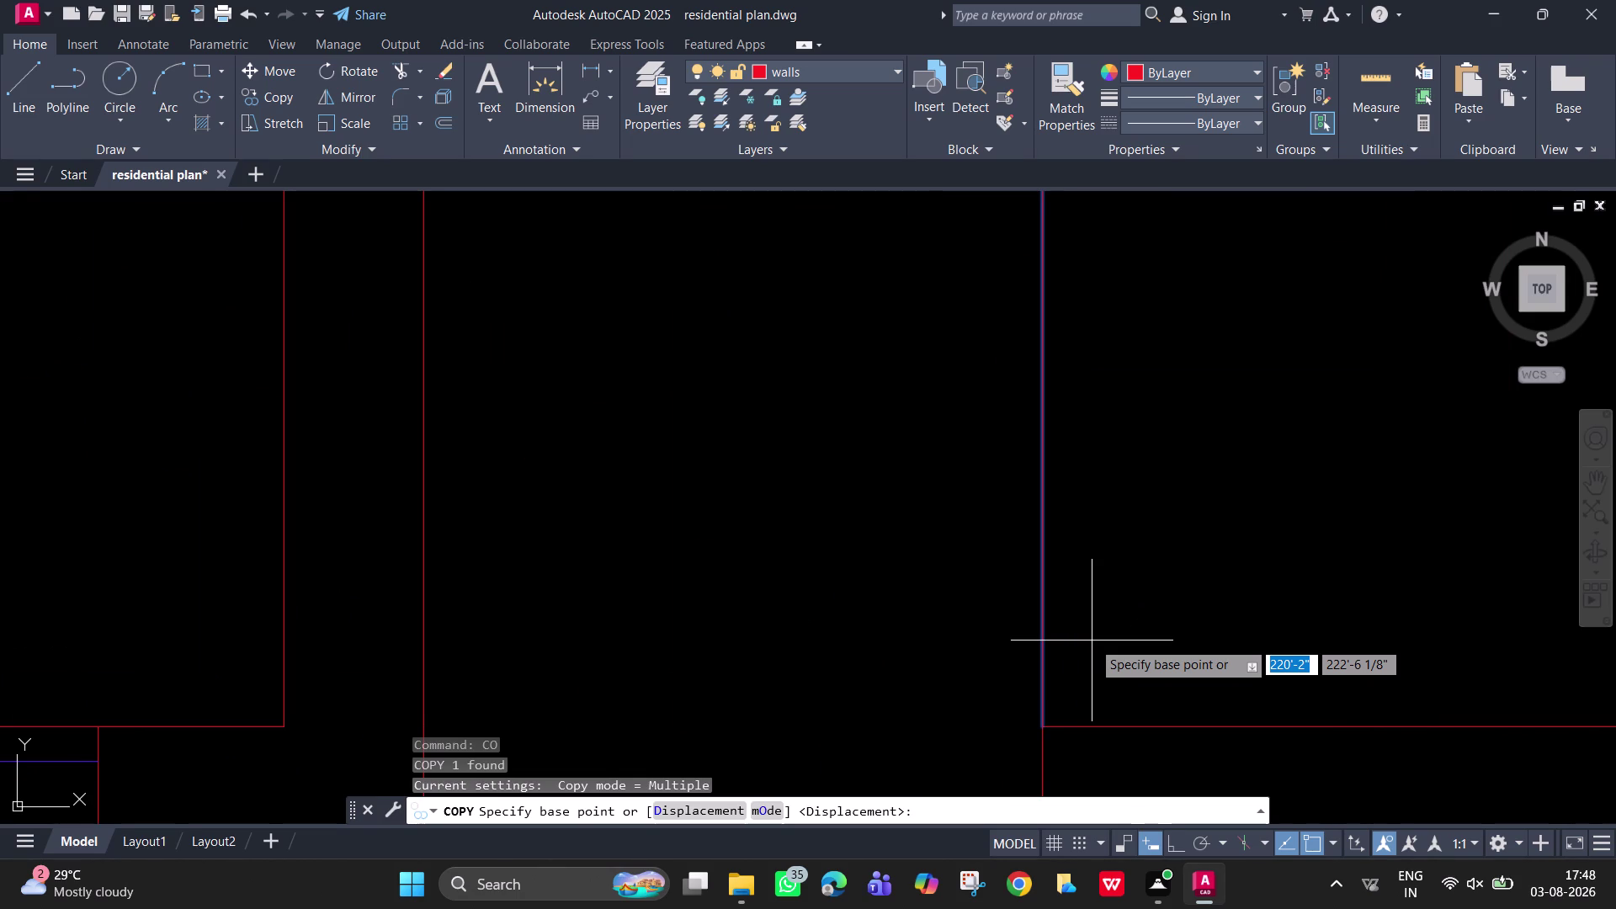
click(1043, 728)
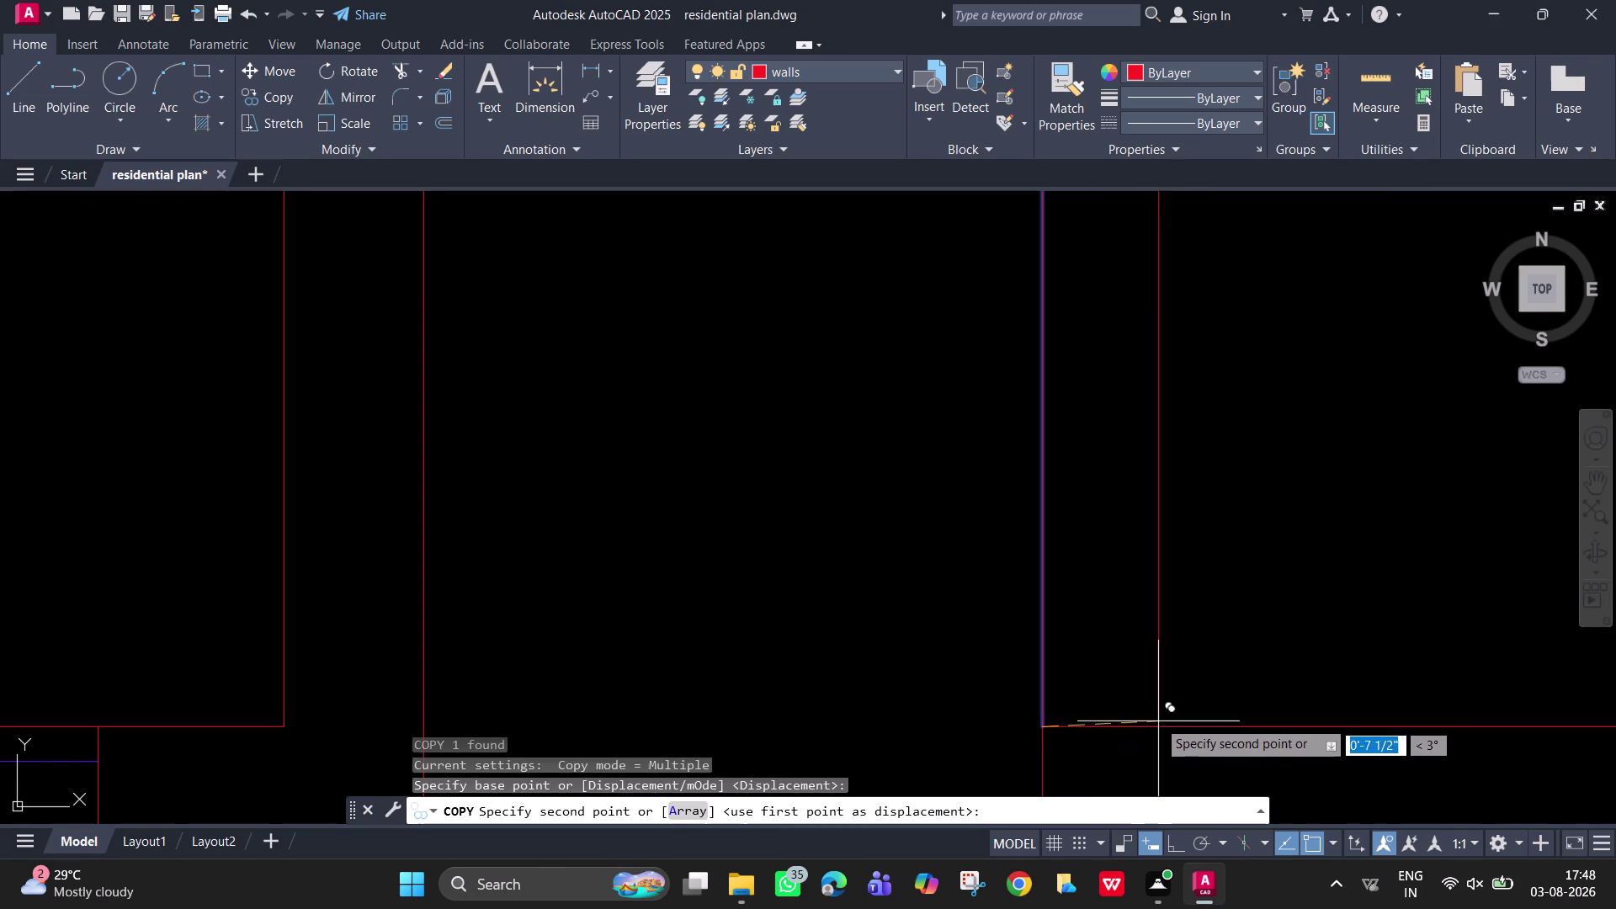
key(F8)
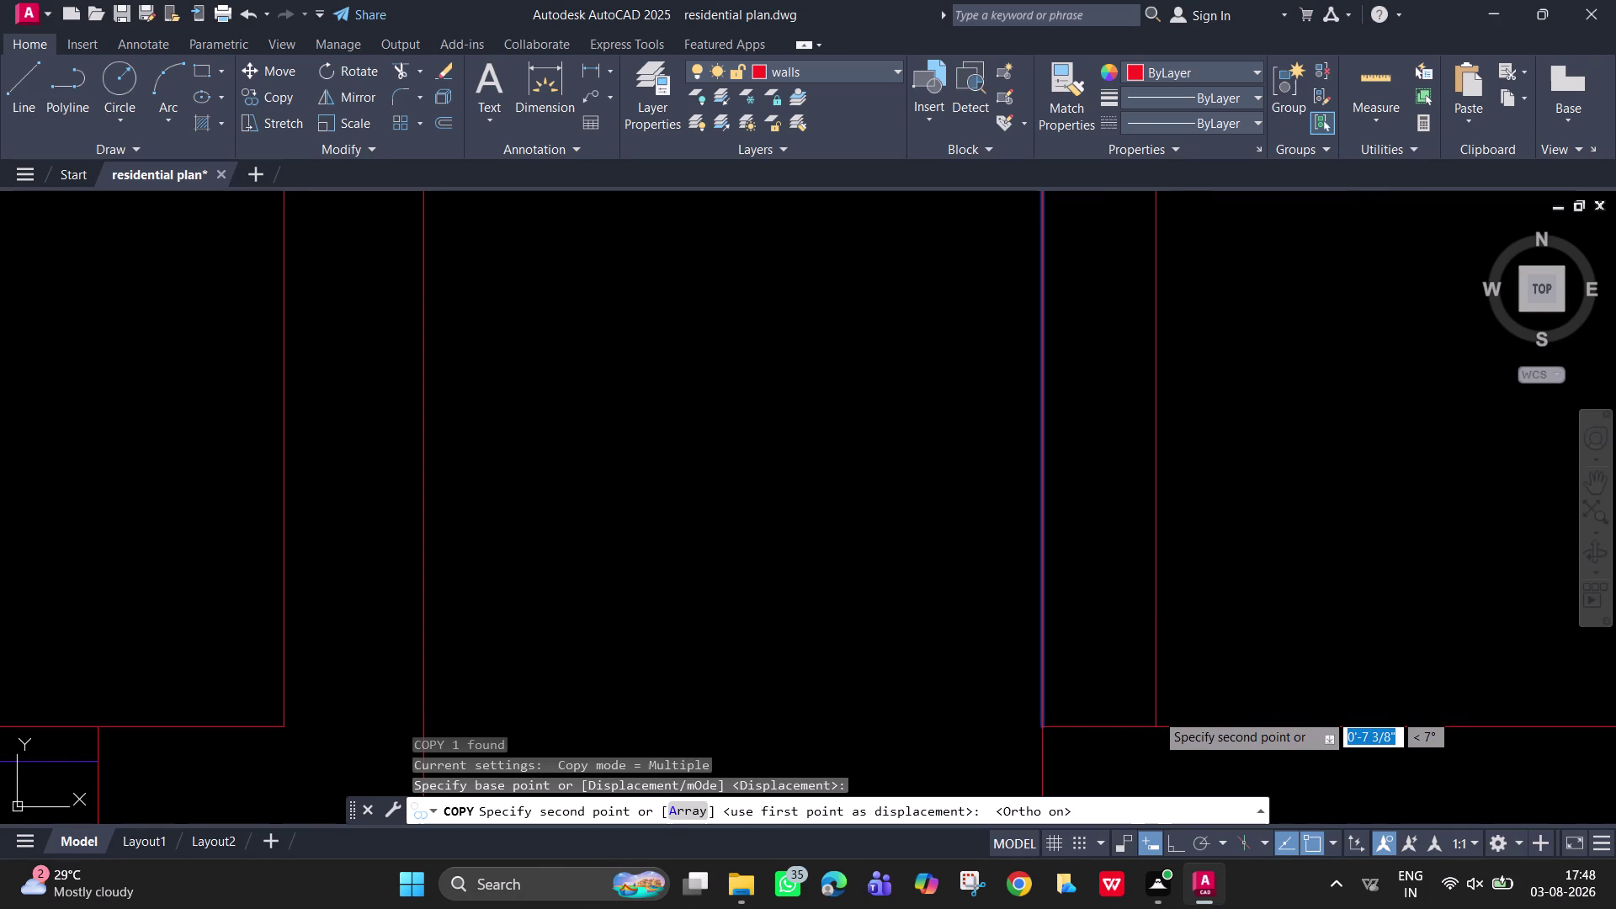
key(a)
key(Return)
Array ten copies of the step line at 10" spacing and pan to view the staircase.
text(10)
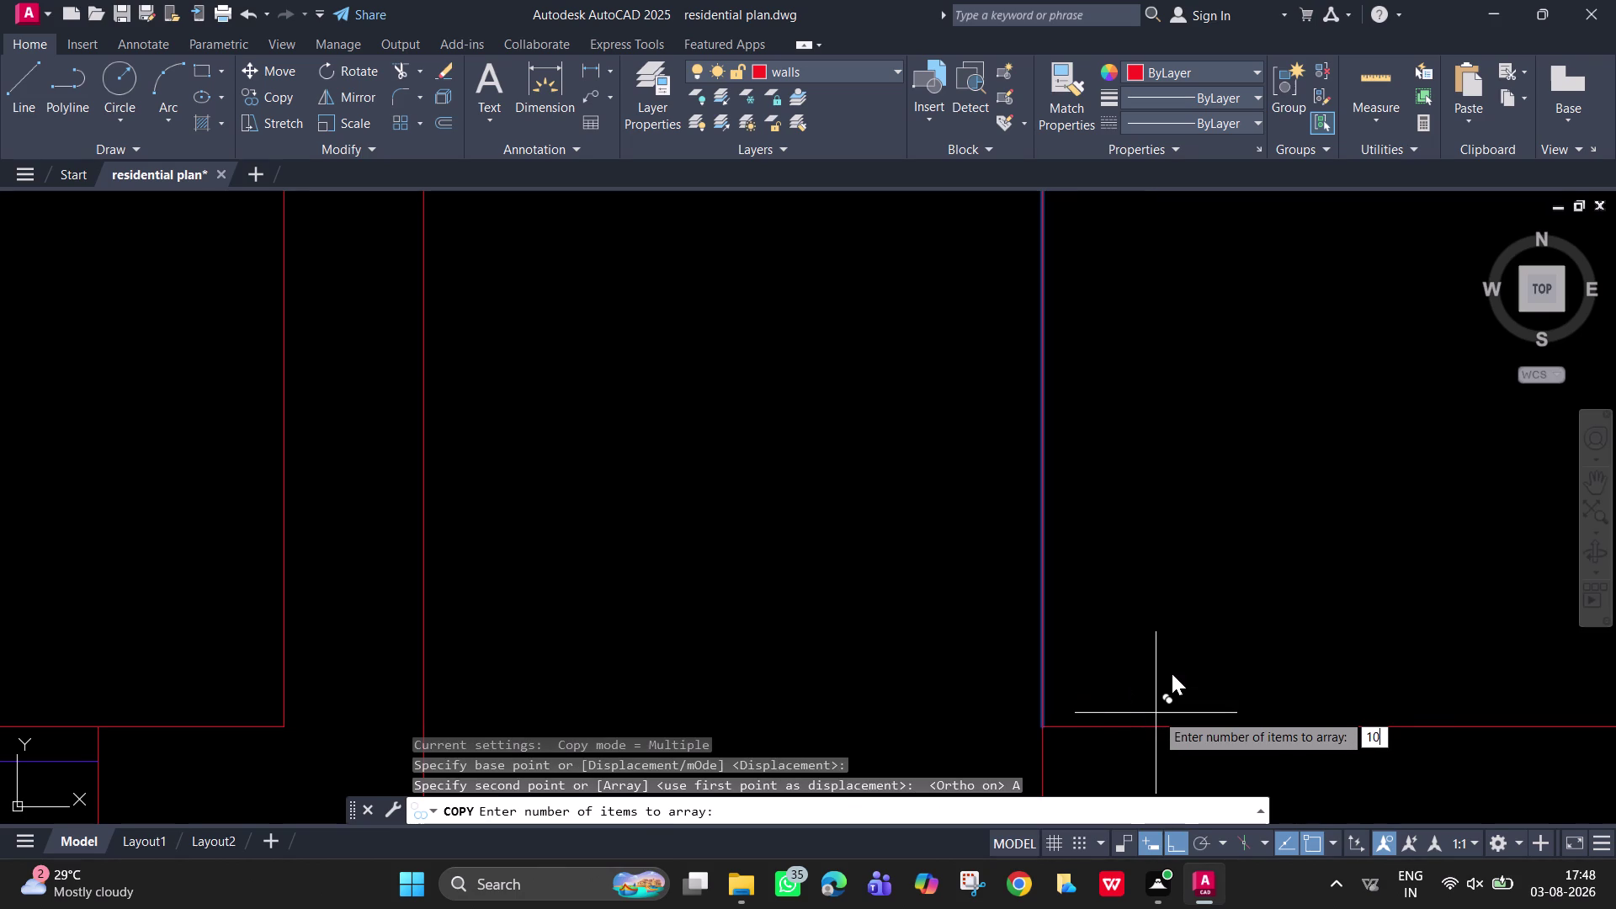
key(Return)
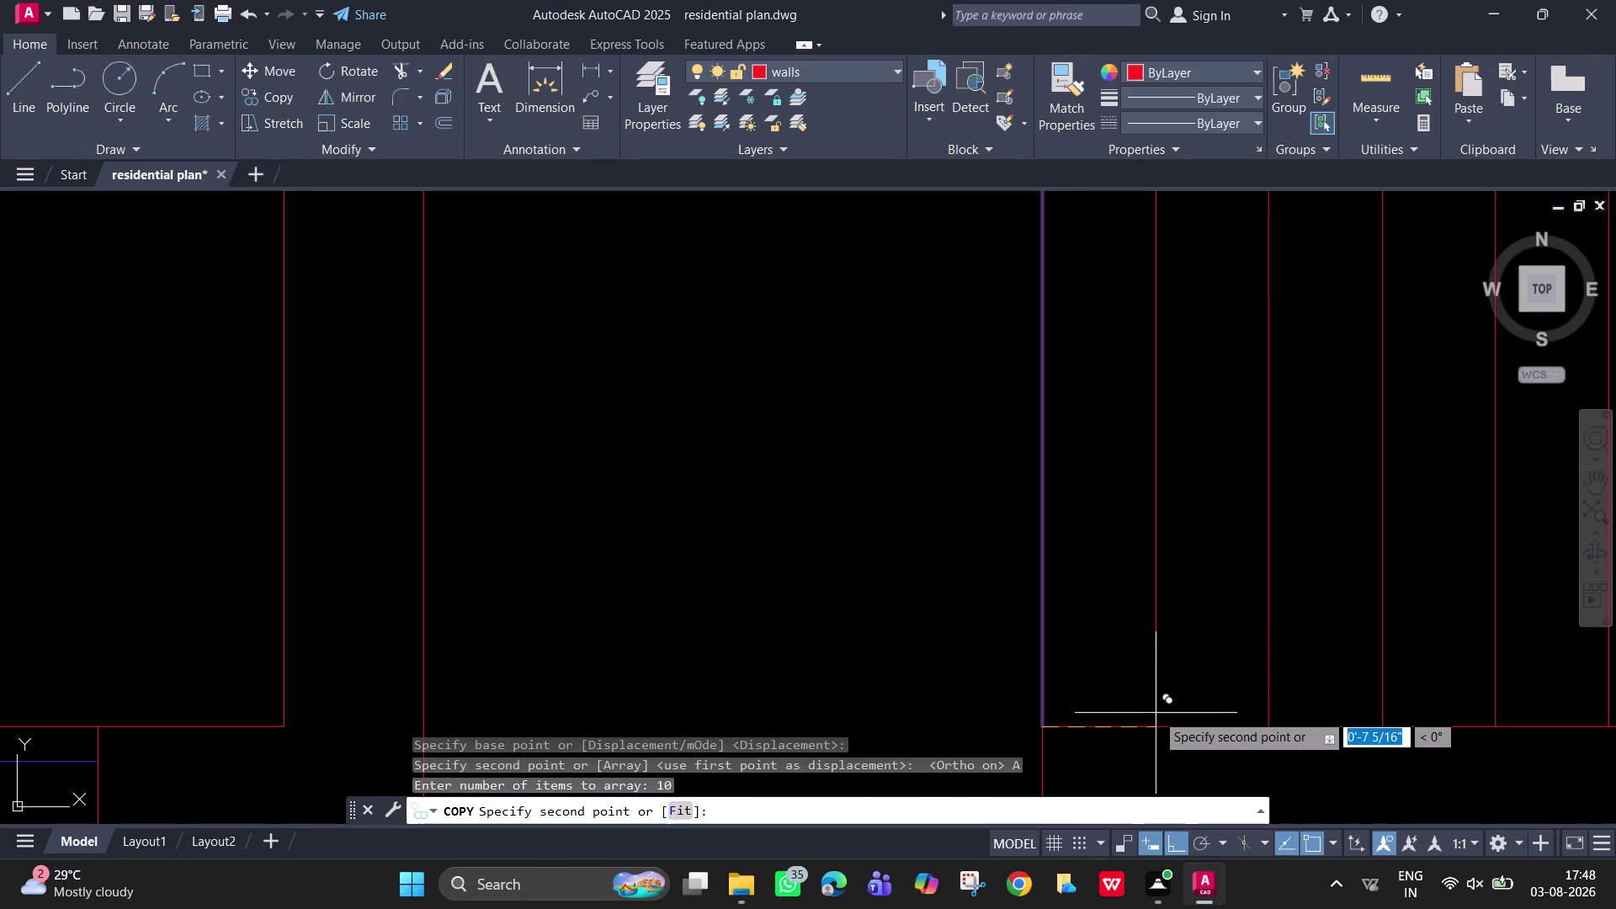
text(1')
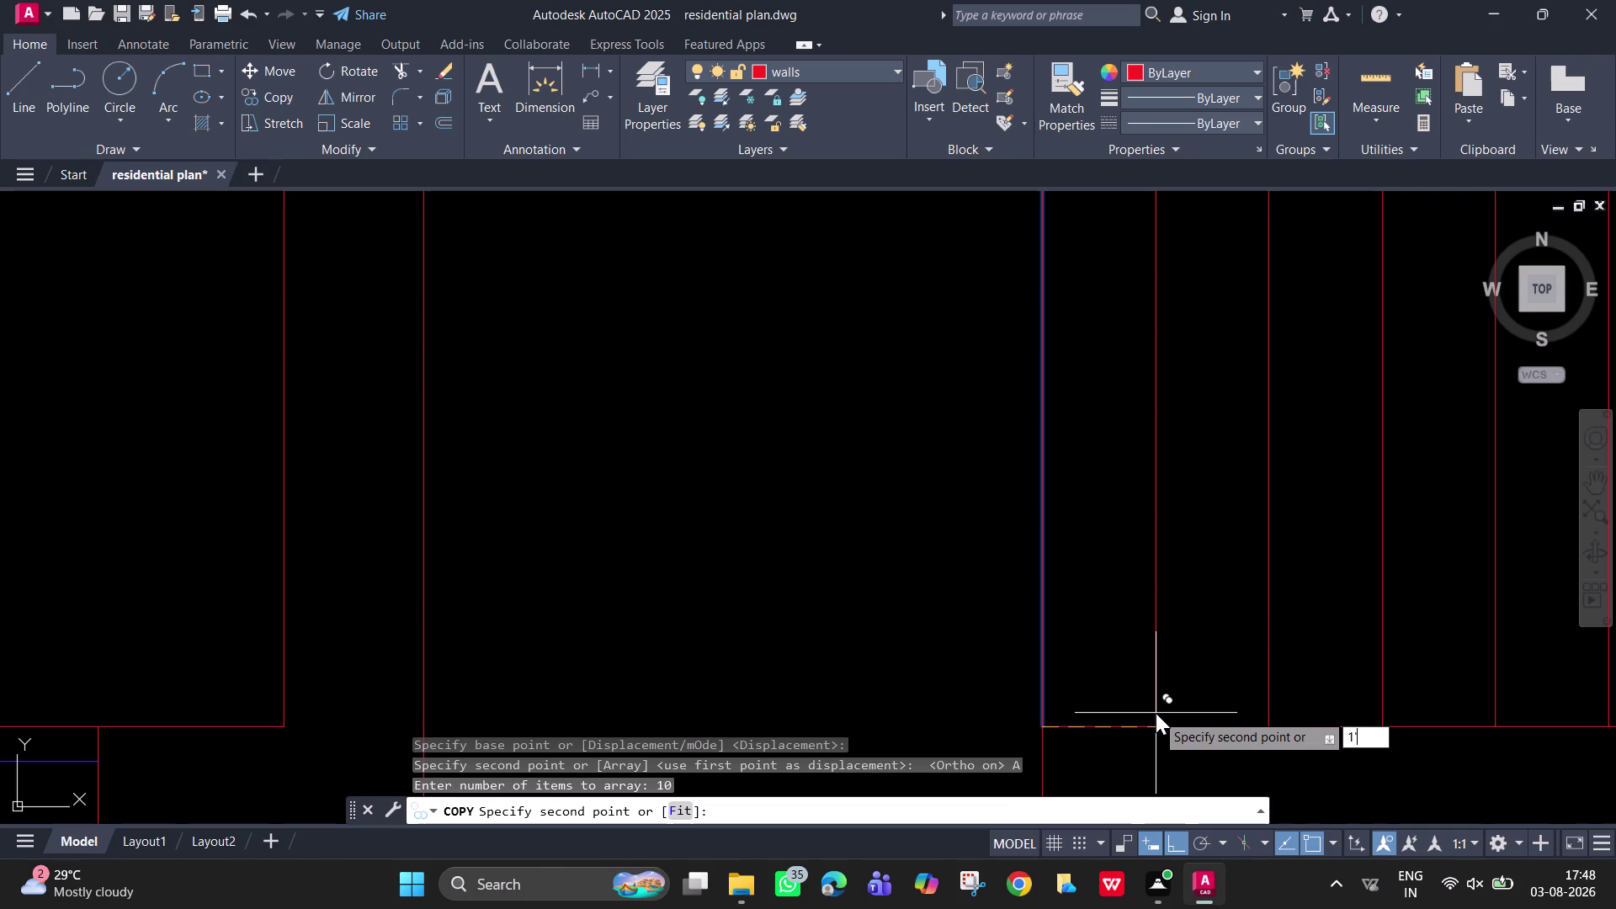
key(BackSpace)
key(BackSpace)
text(10)
key(shift+quotedbl)
key(Return)
scroll(down, 3)
middle_drag(1314, 651, 1028, 640)
key(Escape)
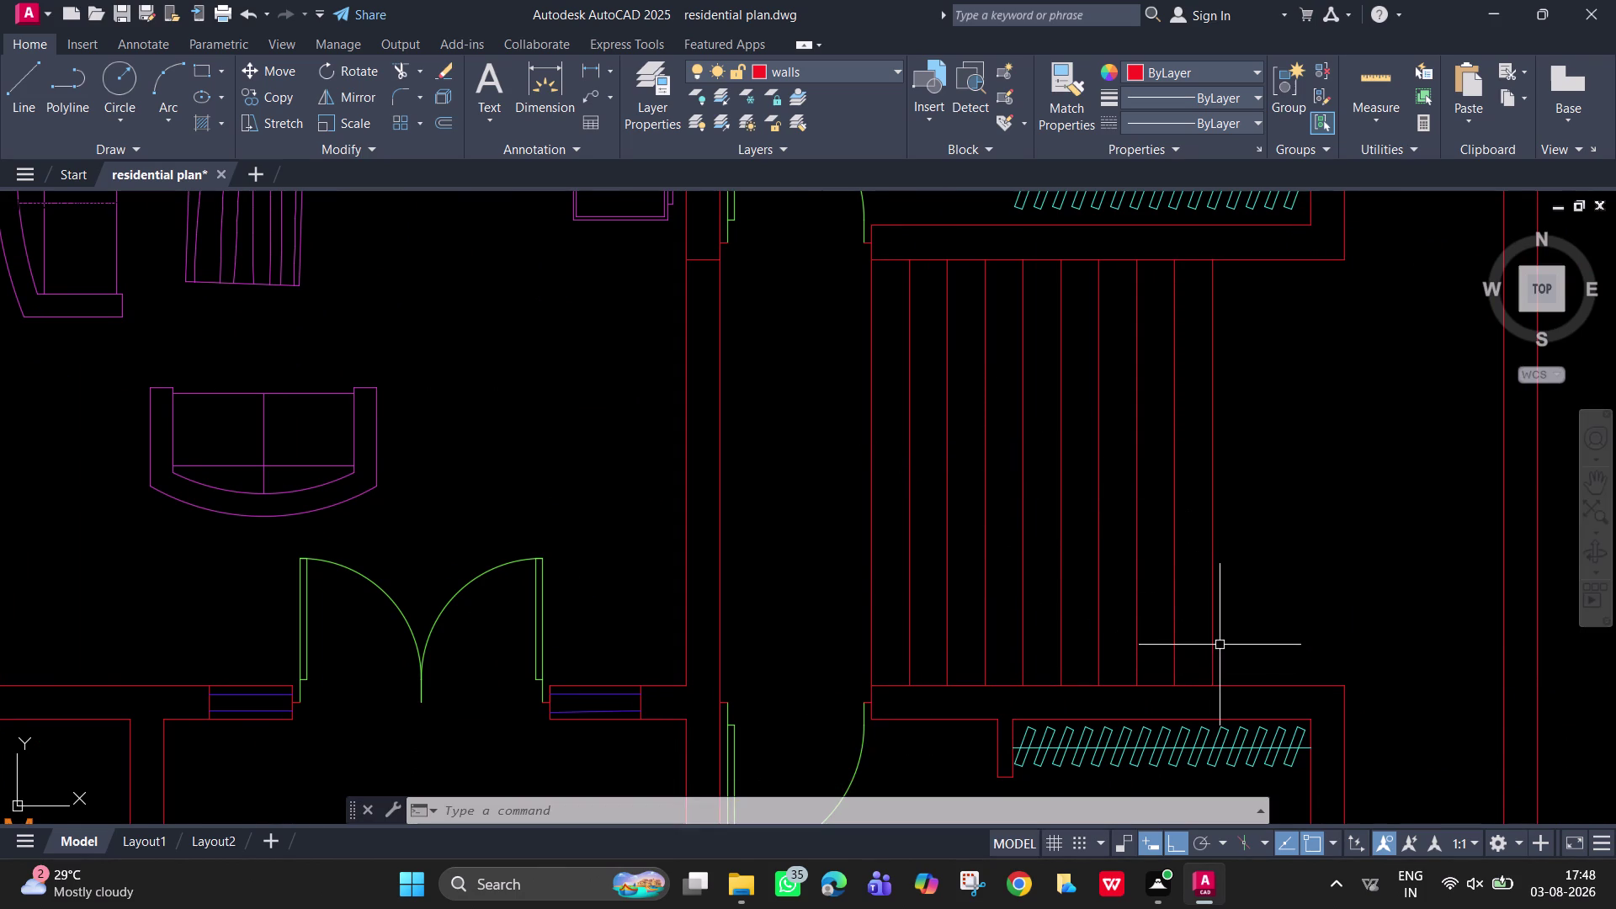
Draw a horizontal line from 4' along a step line's end to the left wall.
key(l)
key(Return)
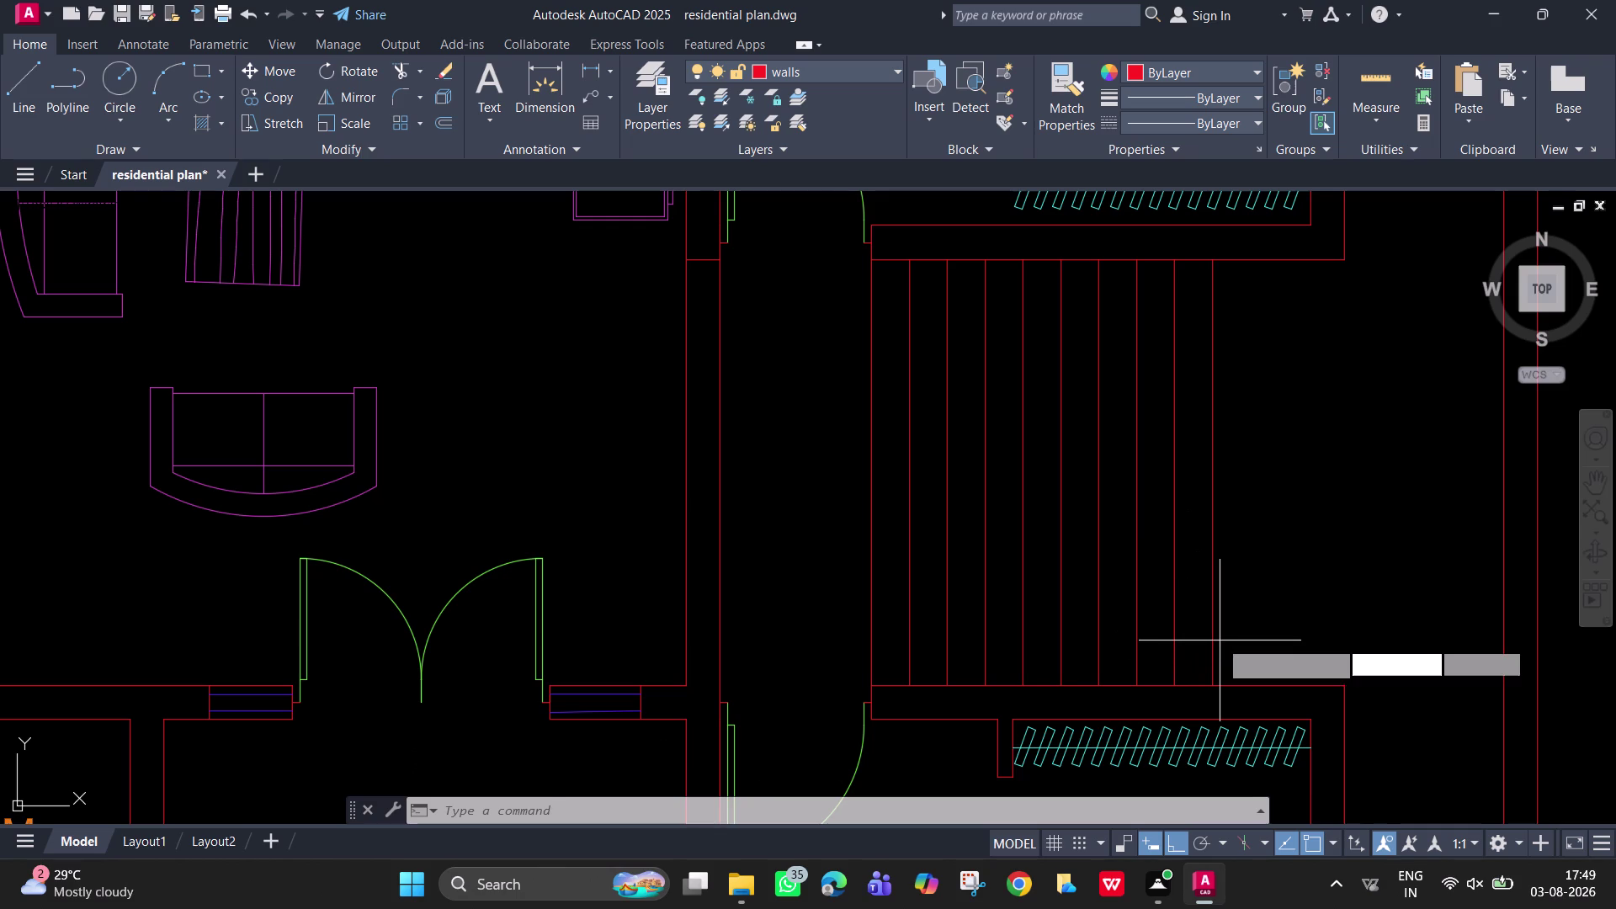
text(TK)
key(space)
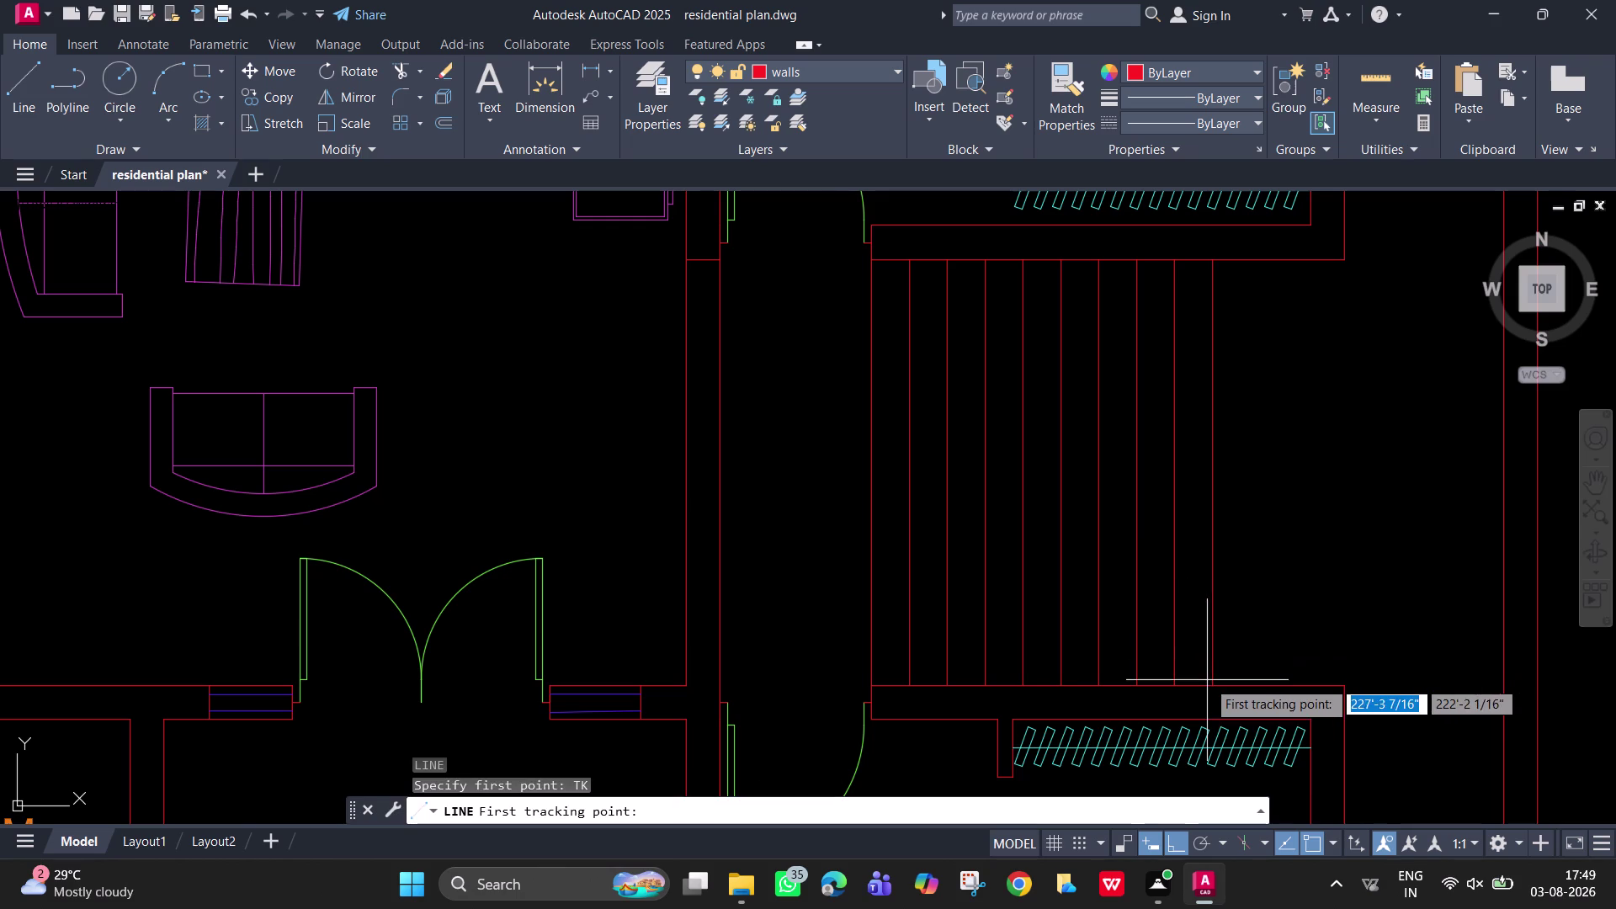
click(1215, 685)
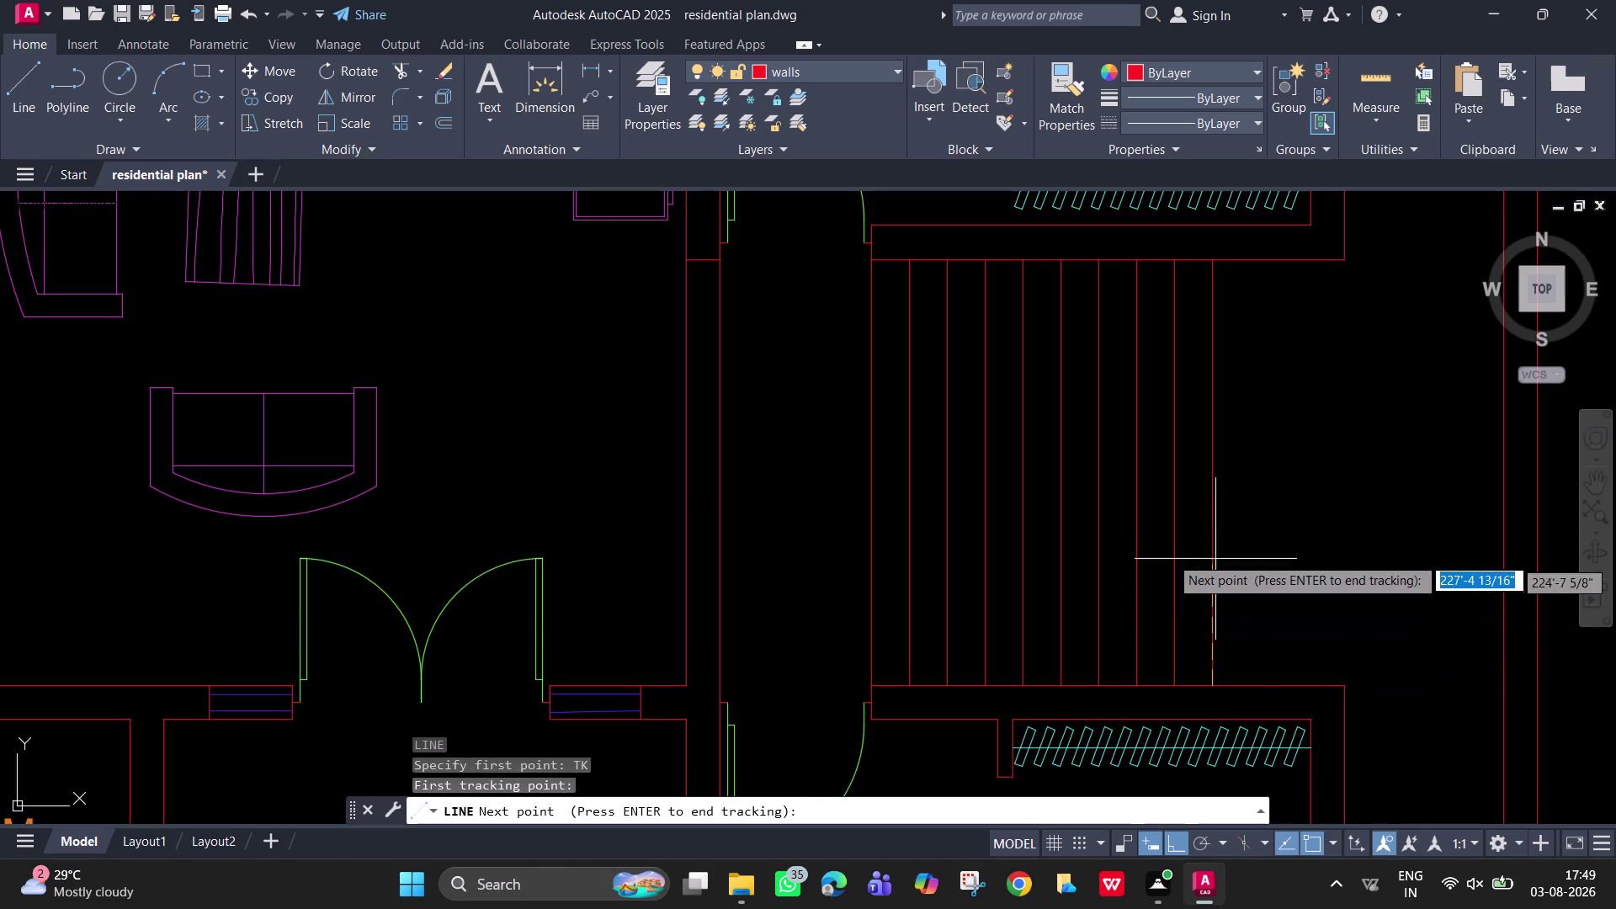
key(4)
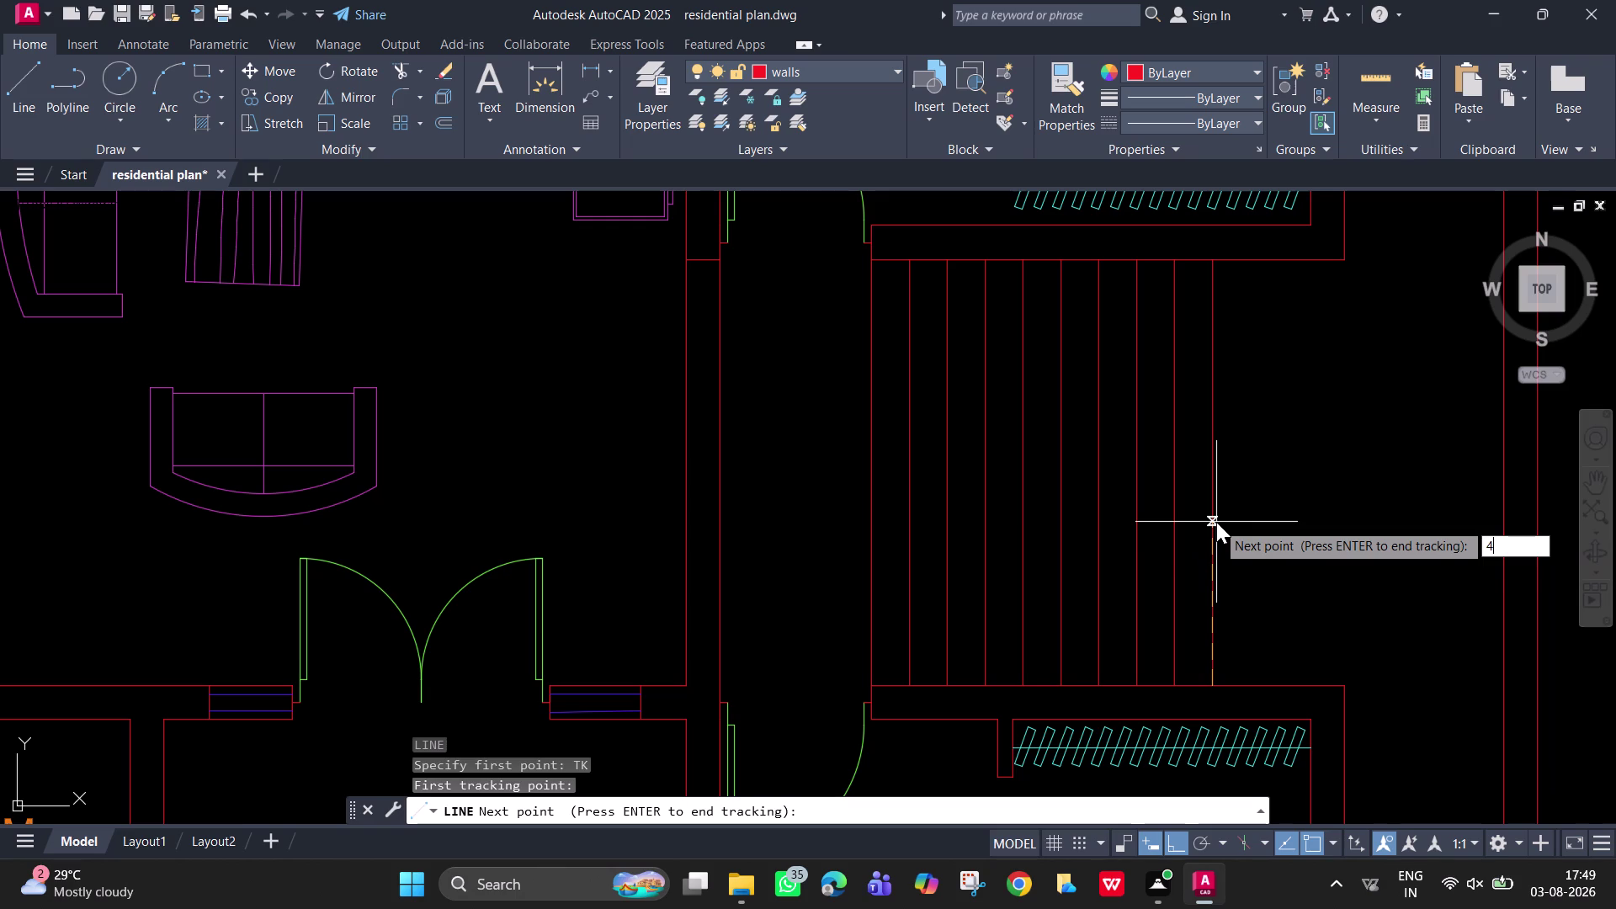
key(4)
key(apostrophe)
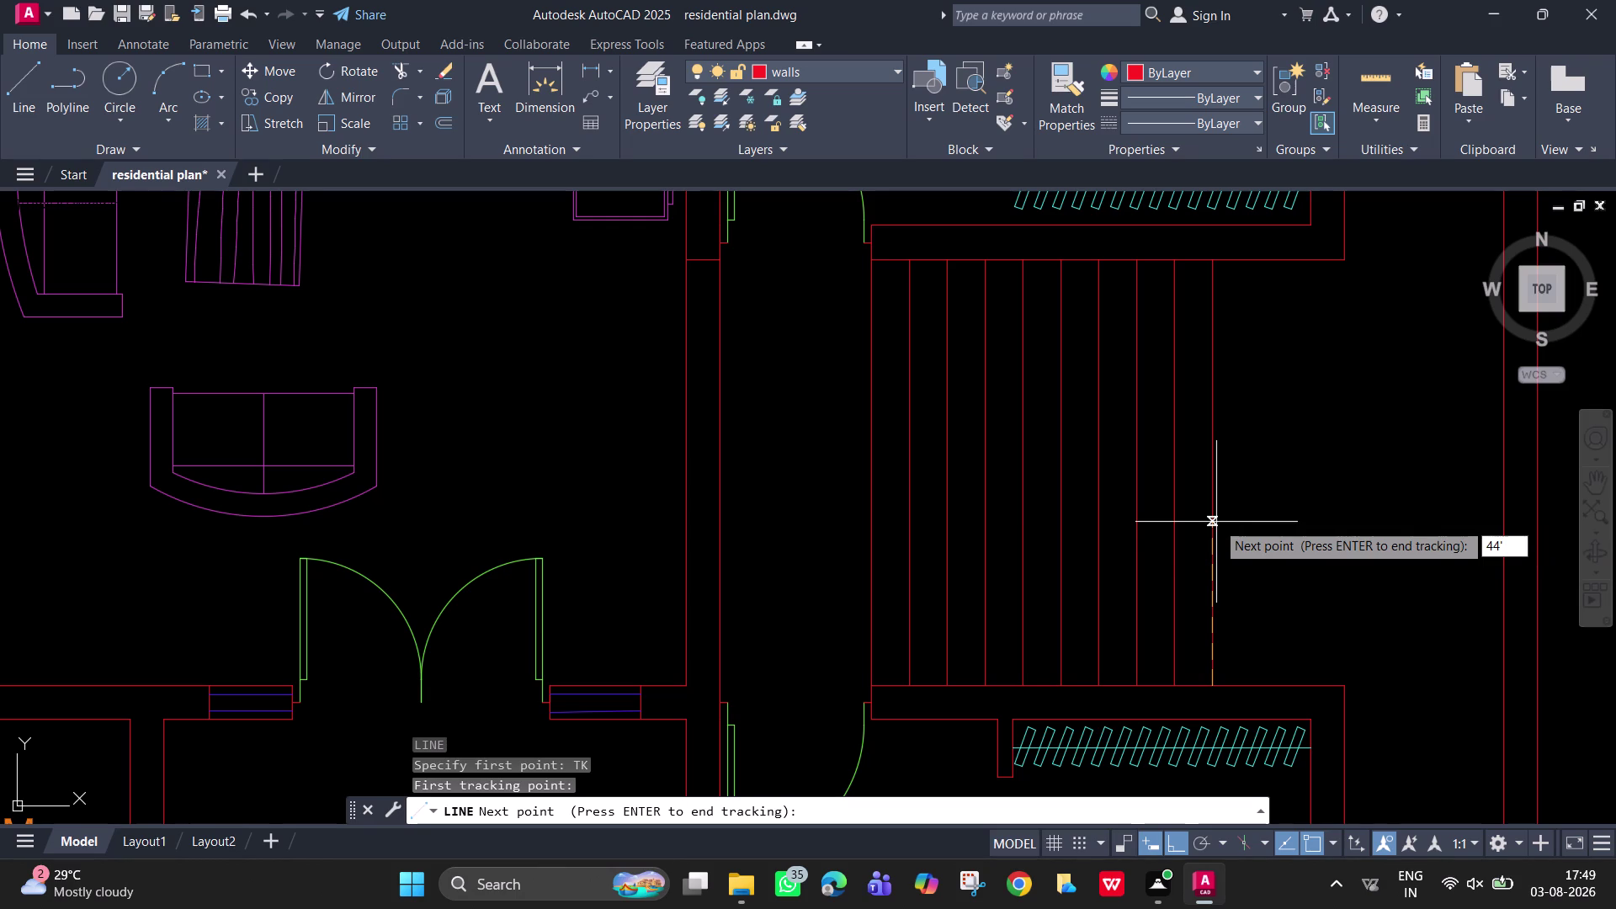
key(BackSpace)
key(BackSpace)
key(apostrophe)
key(Return)
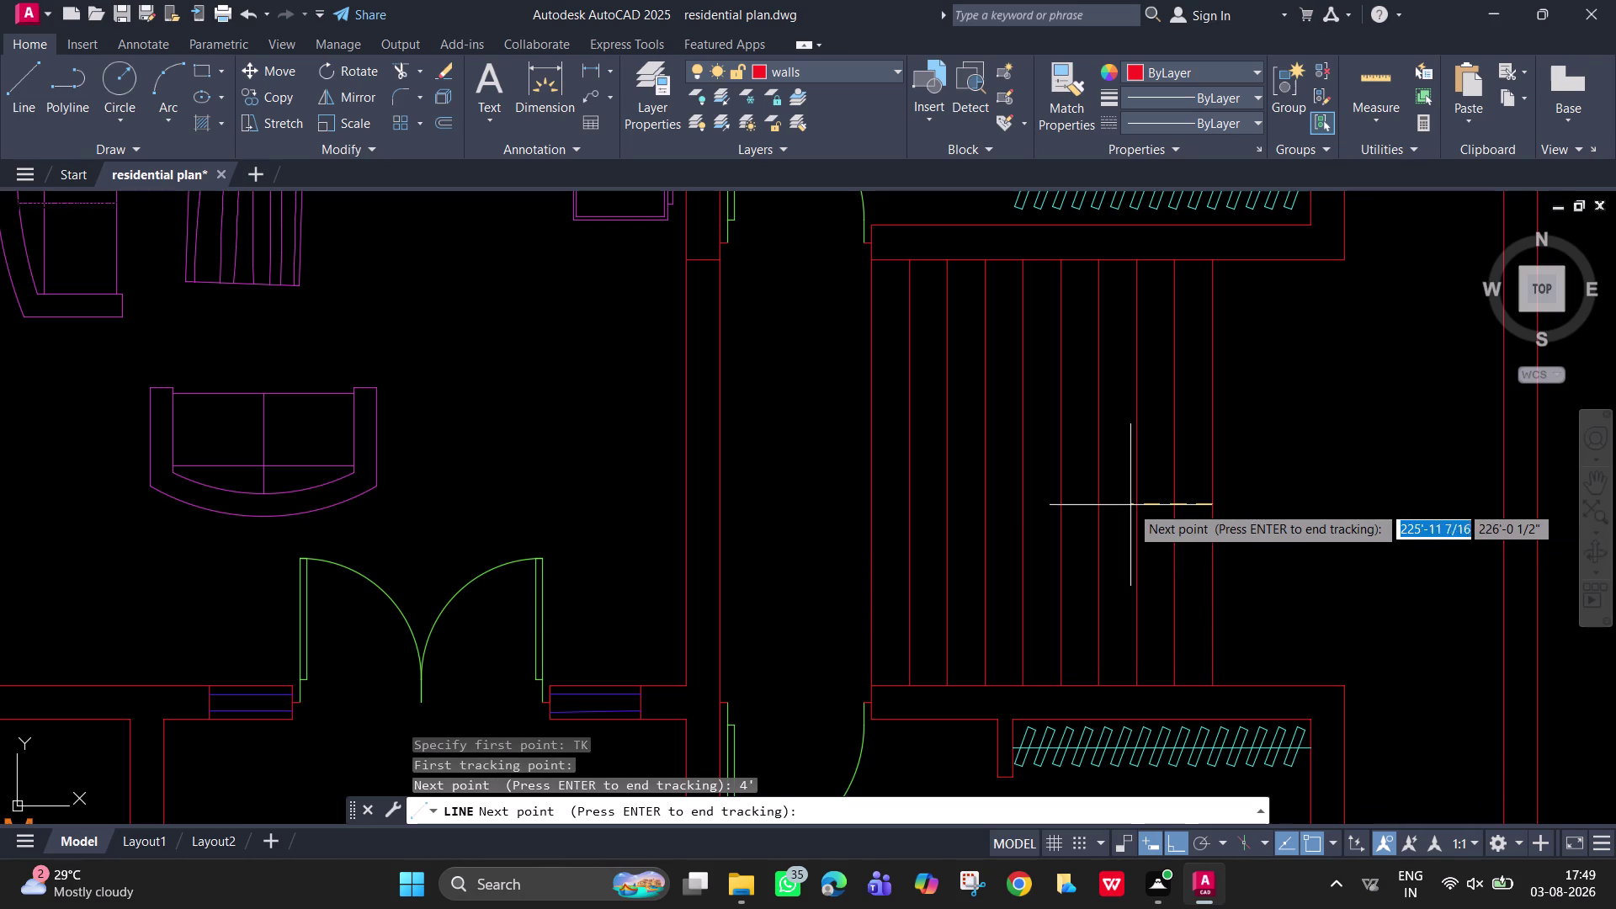
key(Return)
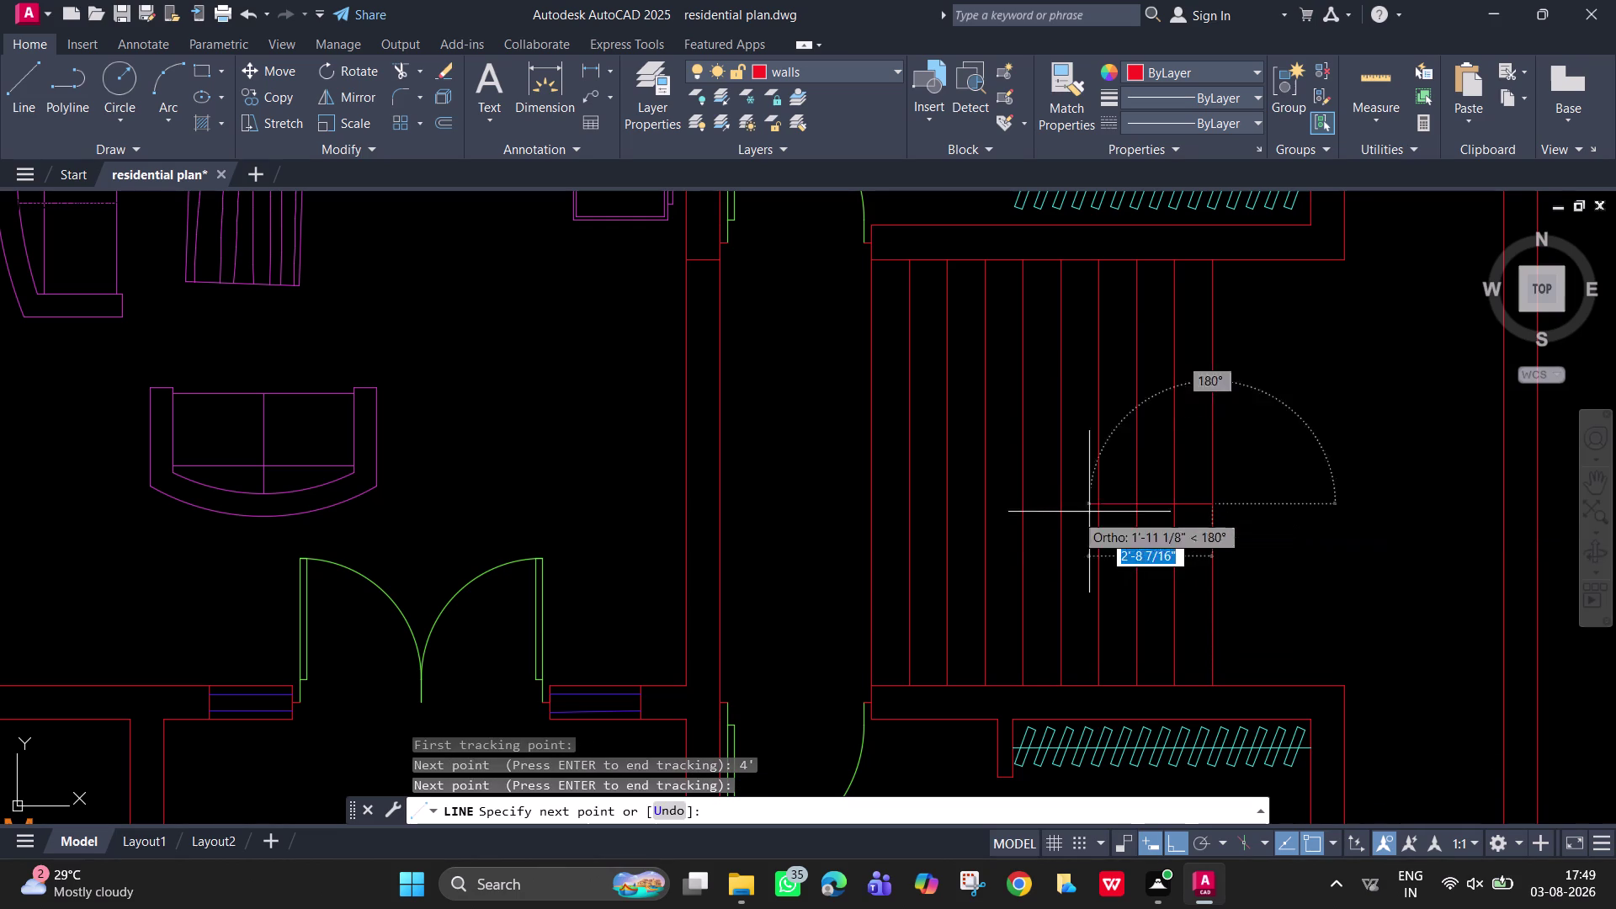
click(870, 507)
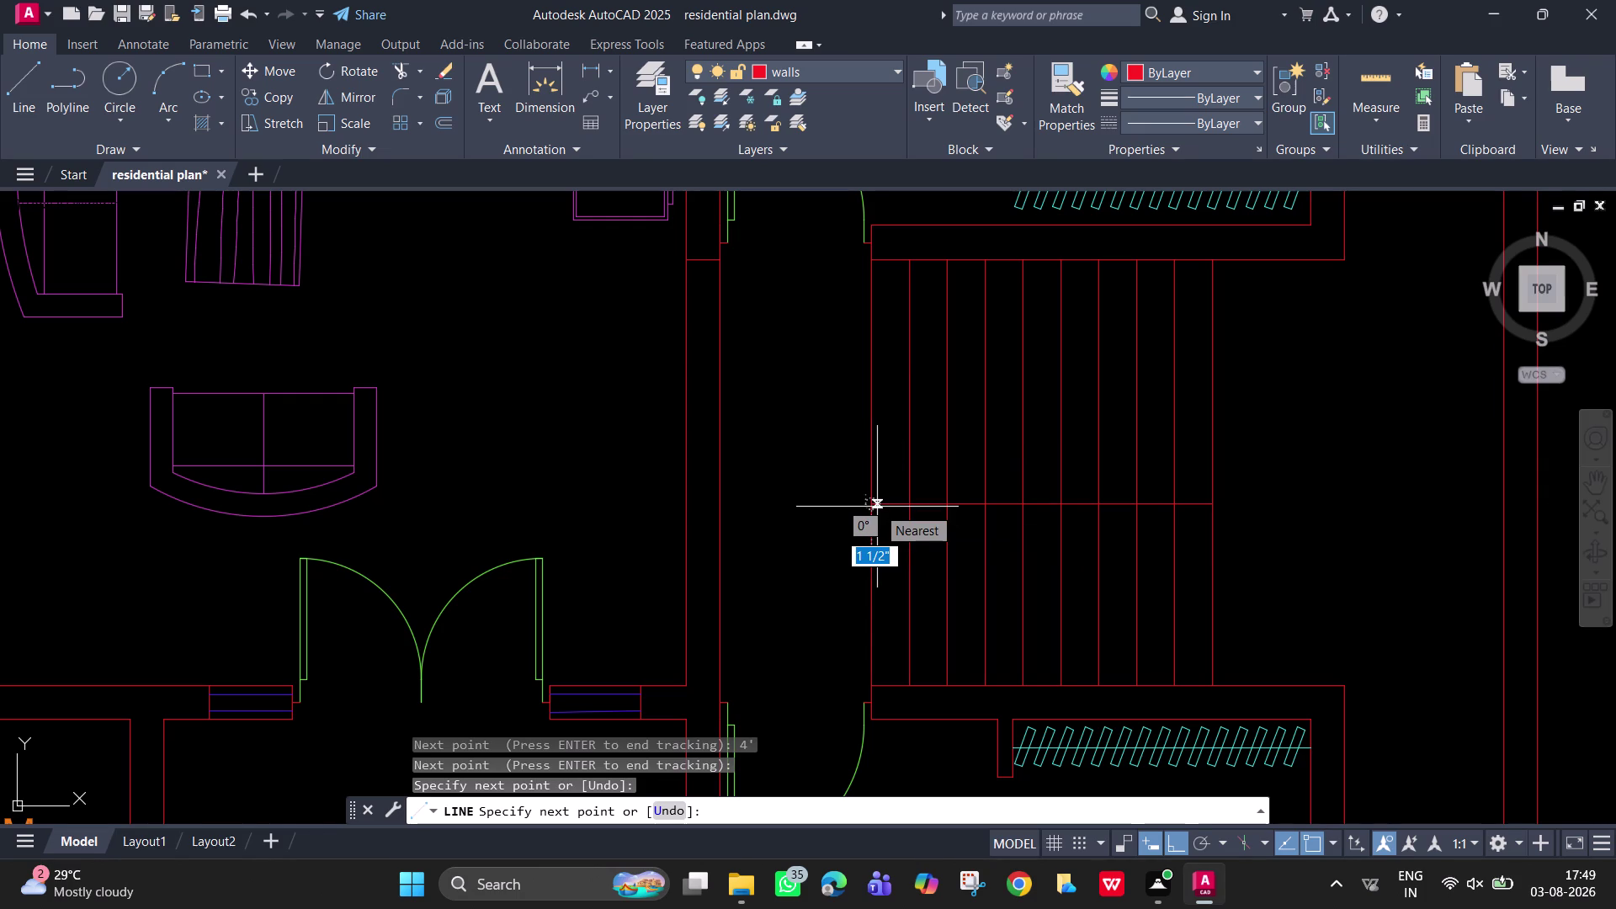
key(space)
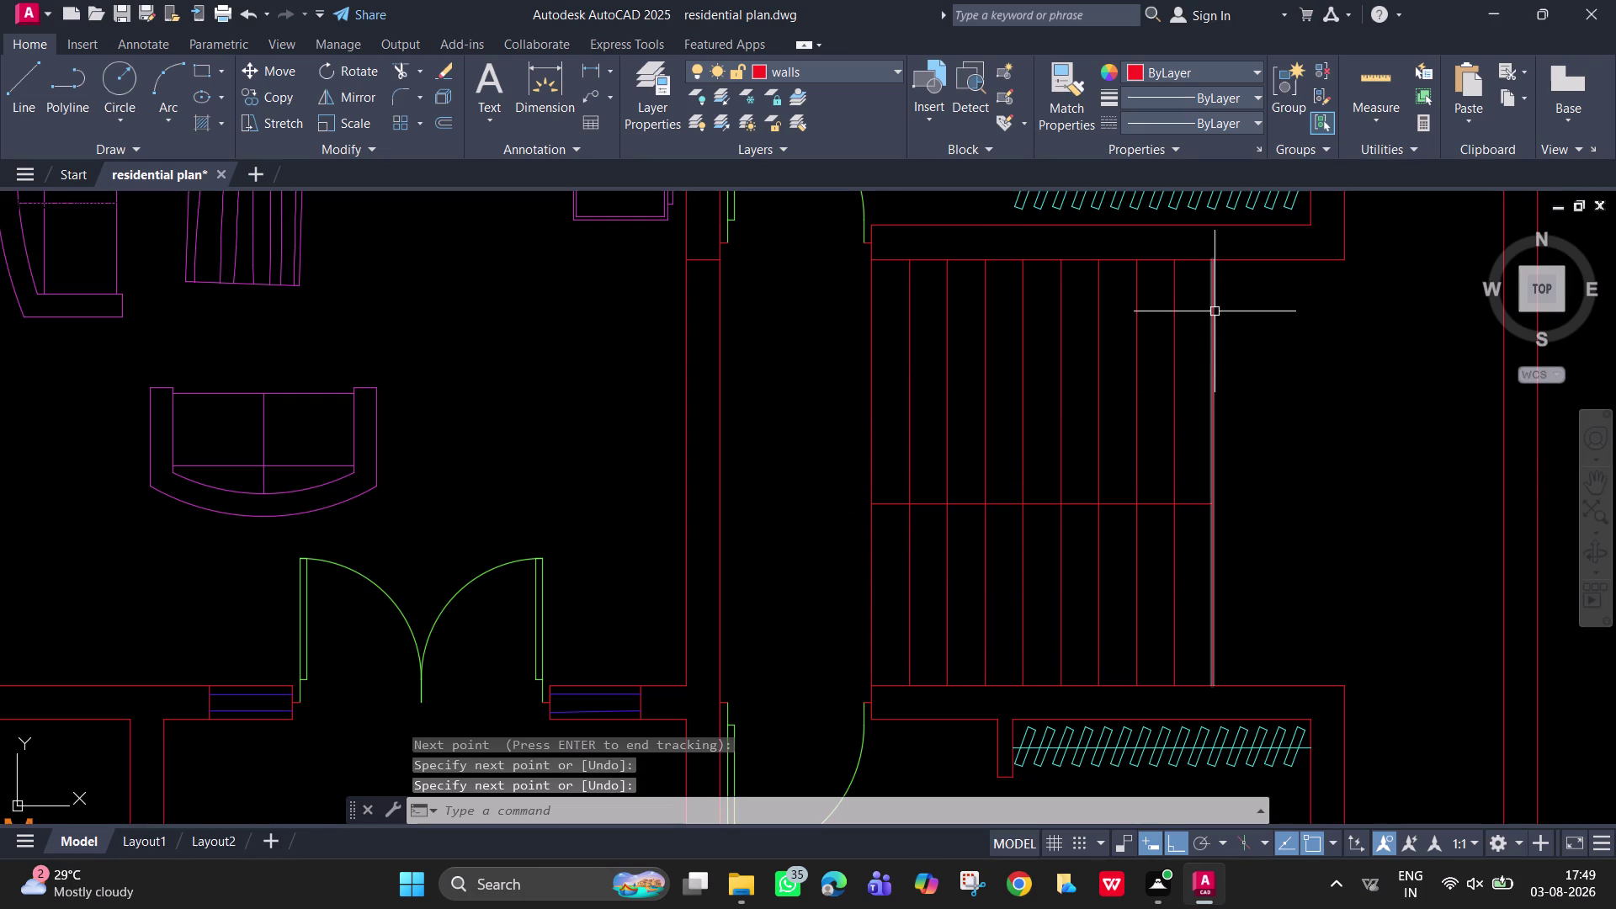
Draw a second horizontal line 4' from a step line's top end to the left wall.
key(space)
key(Escape)
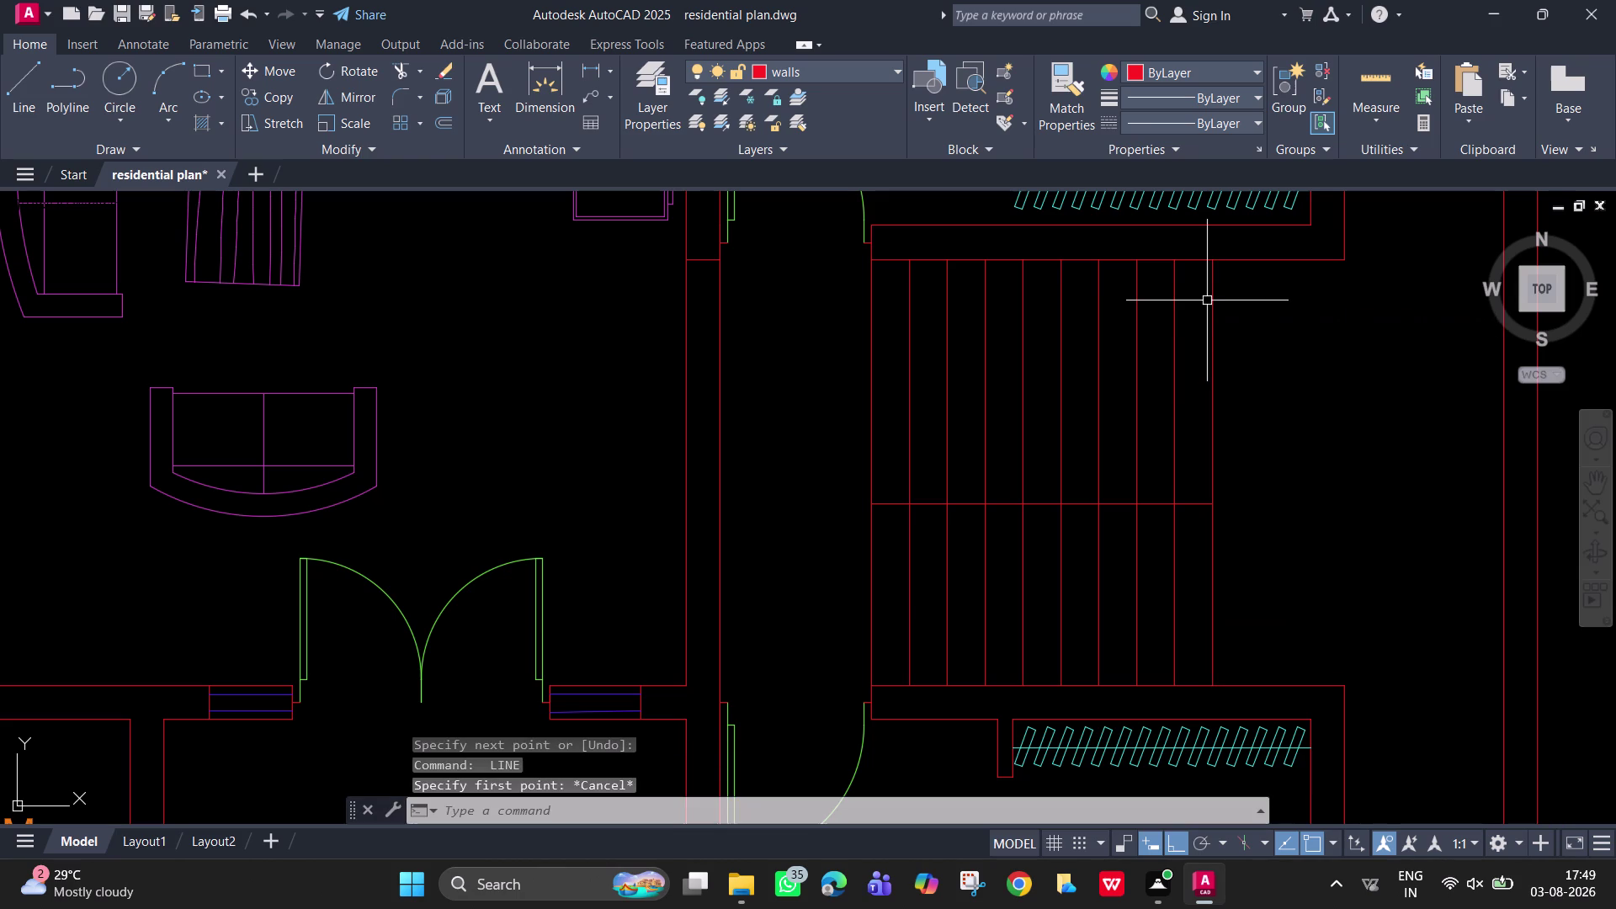
key(l)
key(Return)
text(TK)
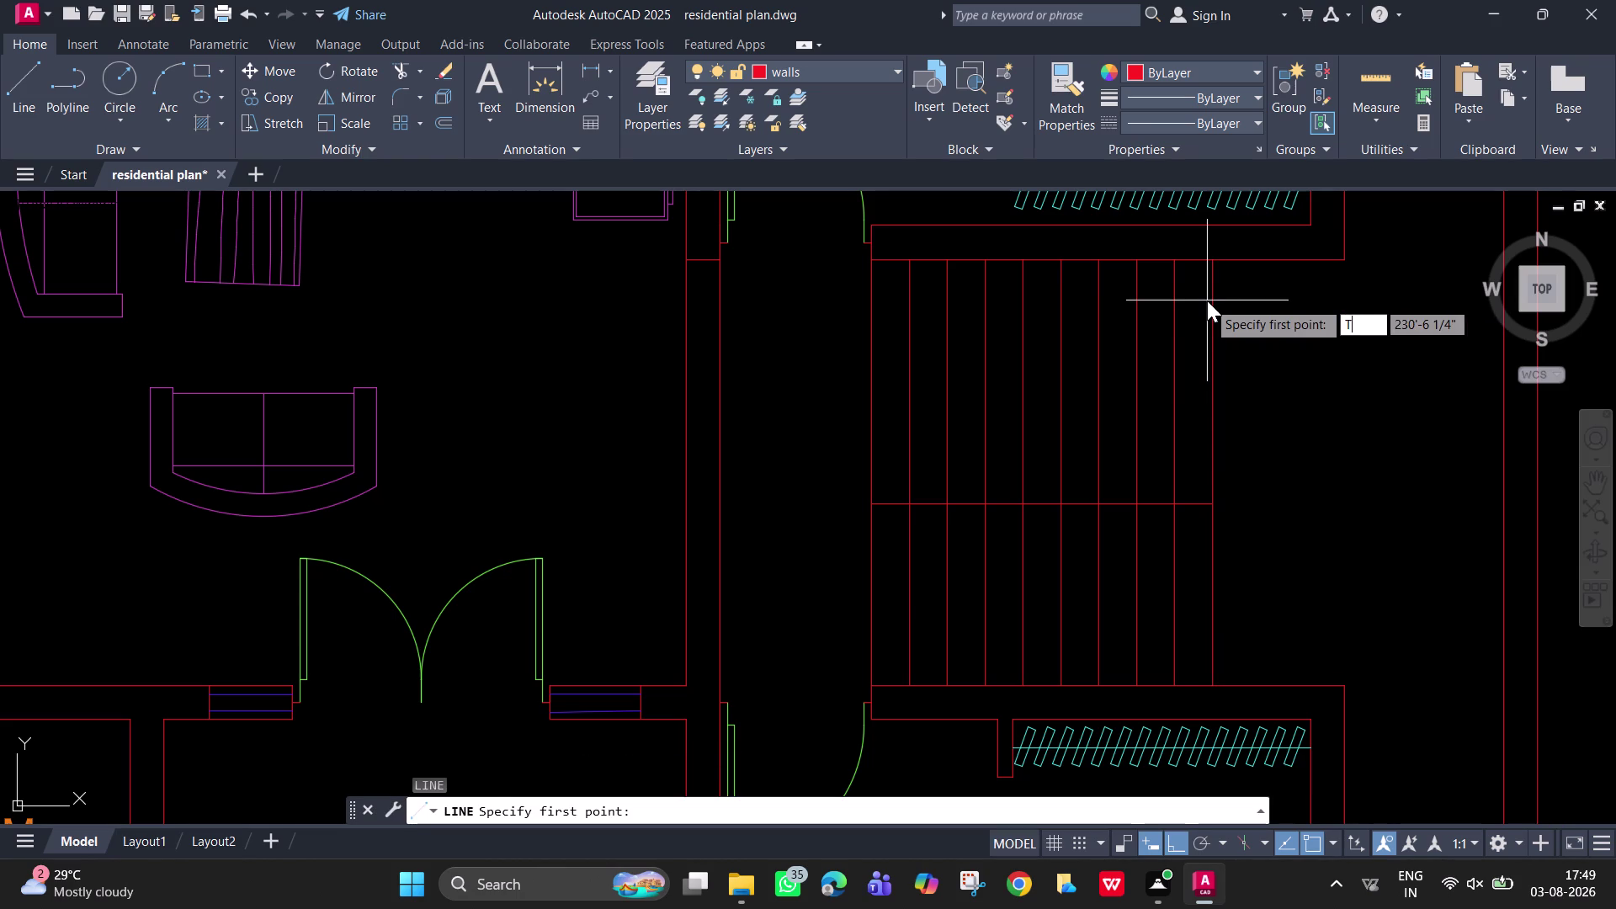
key(space)
click(1208, 262)
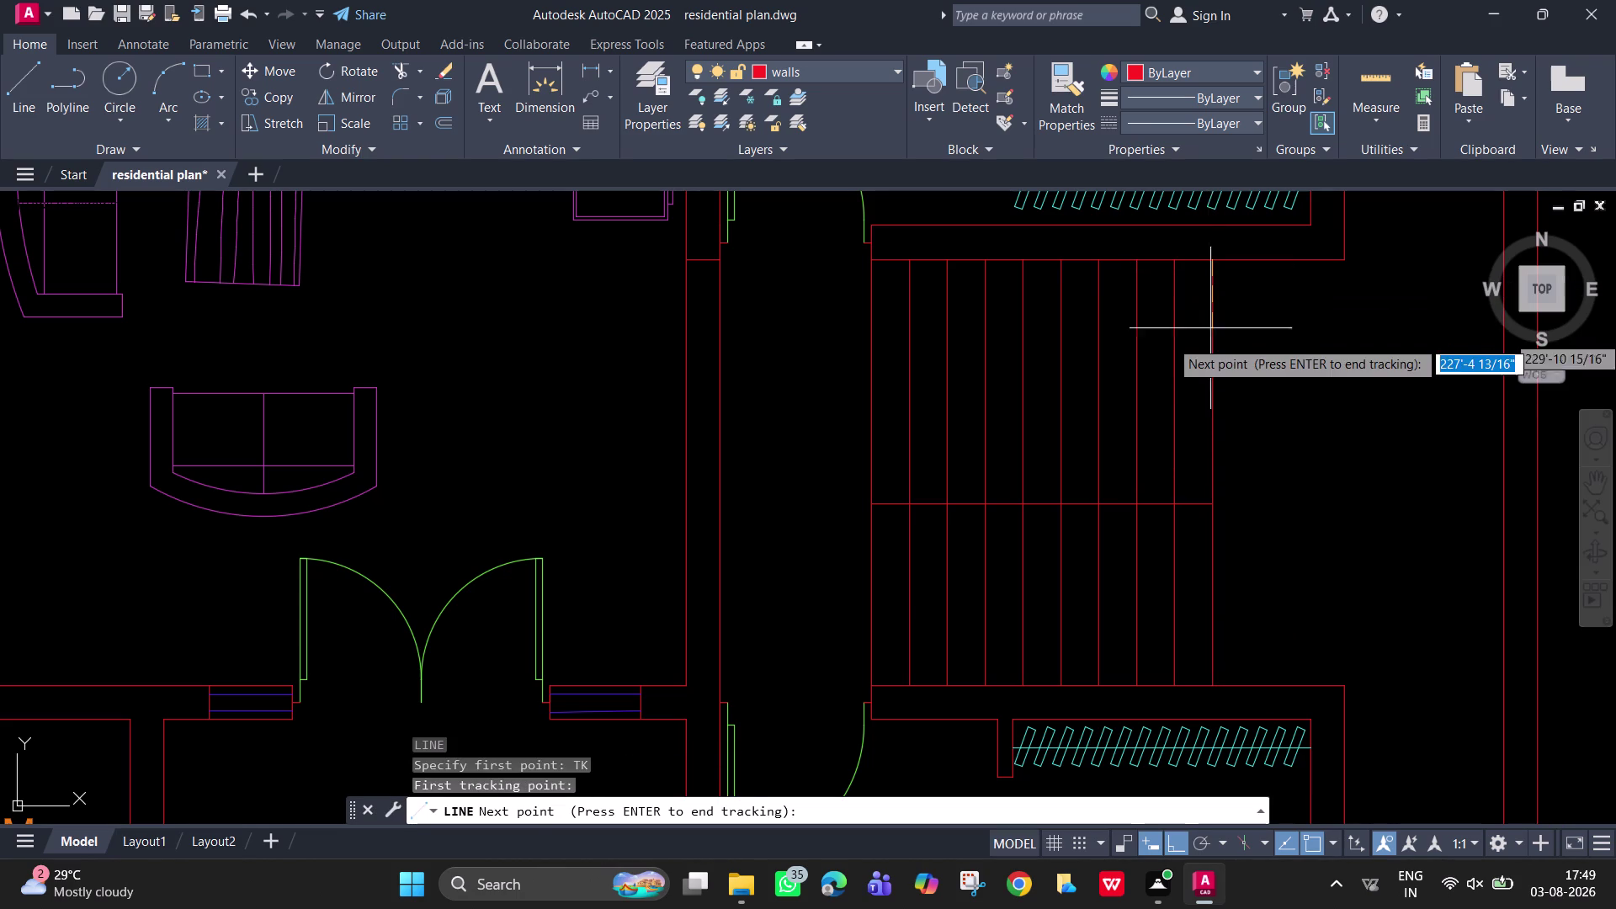
text(4')
key(Return)
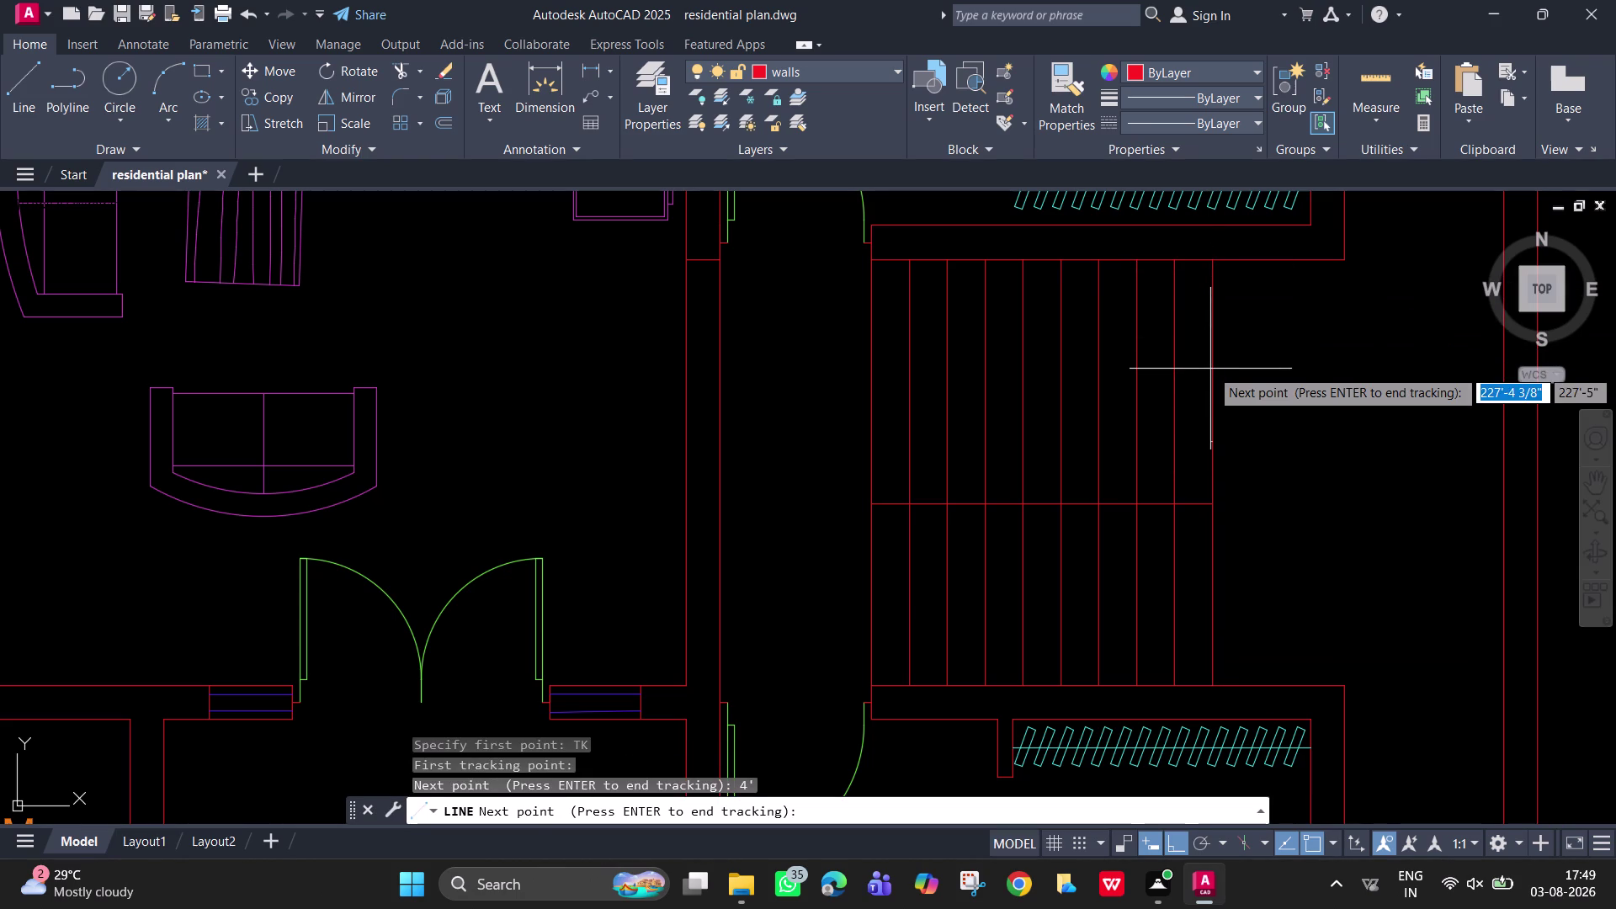
key(Return)
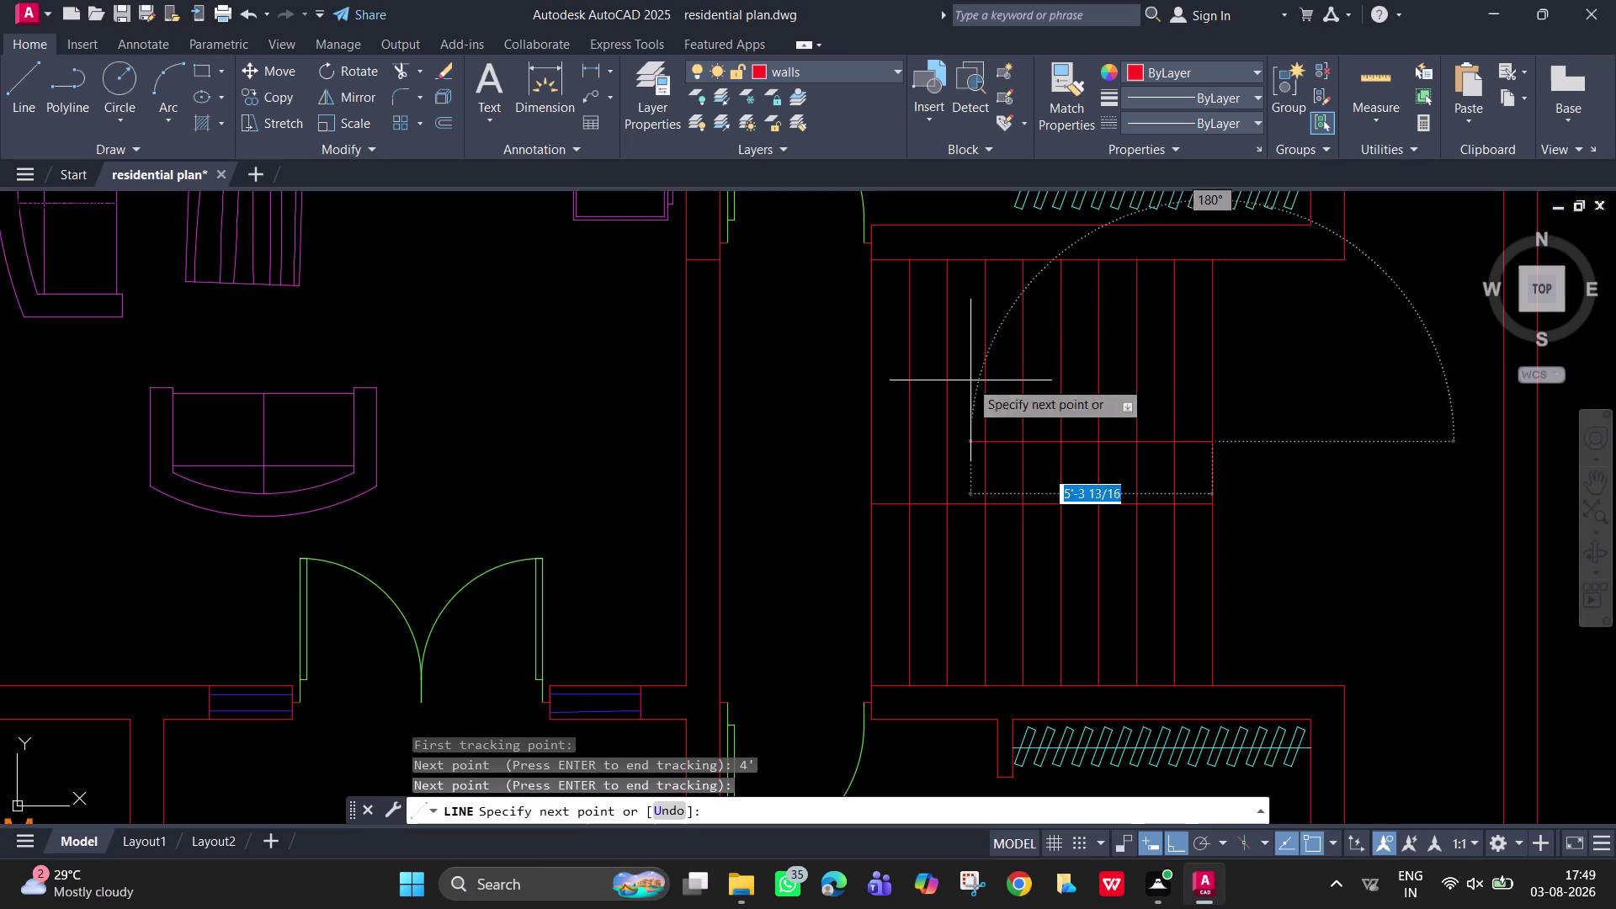
click(868, 440)
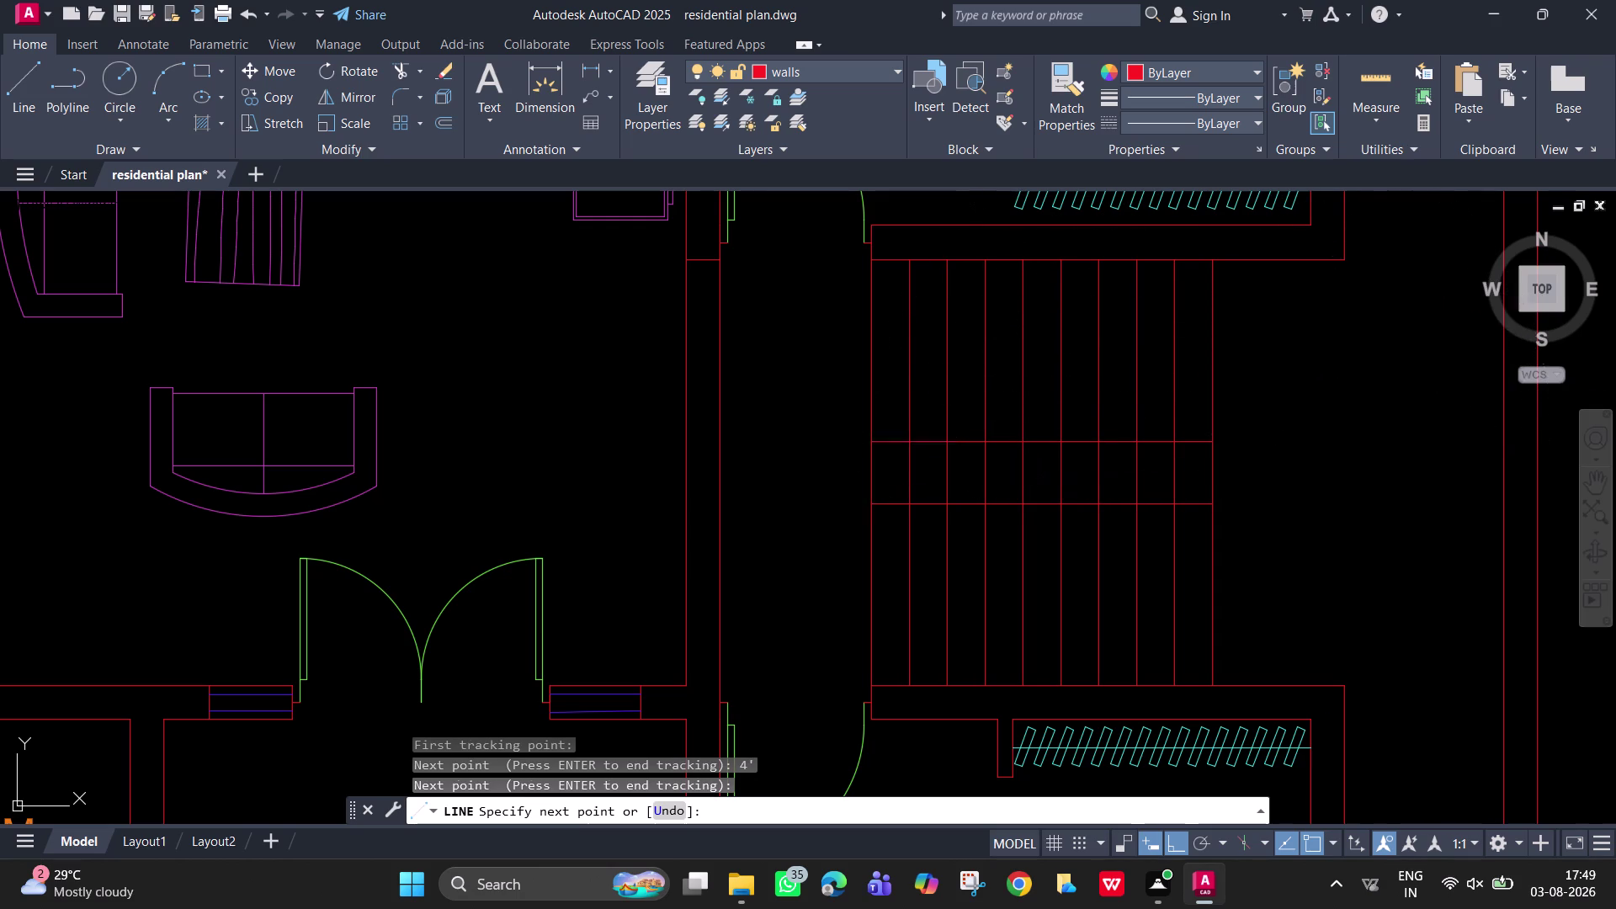
key(space)
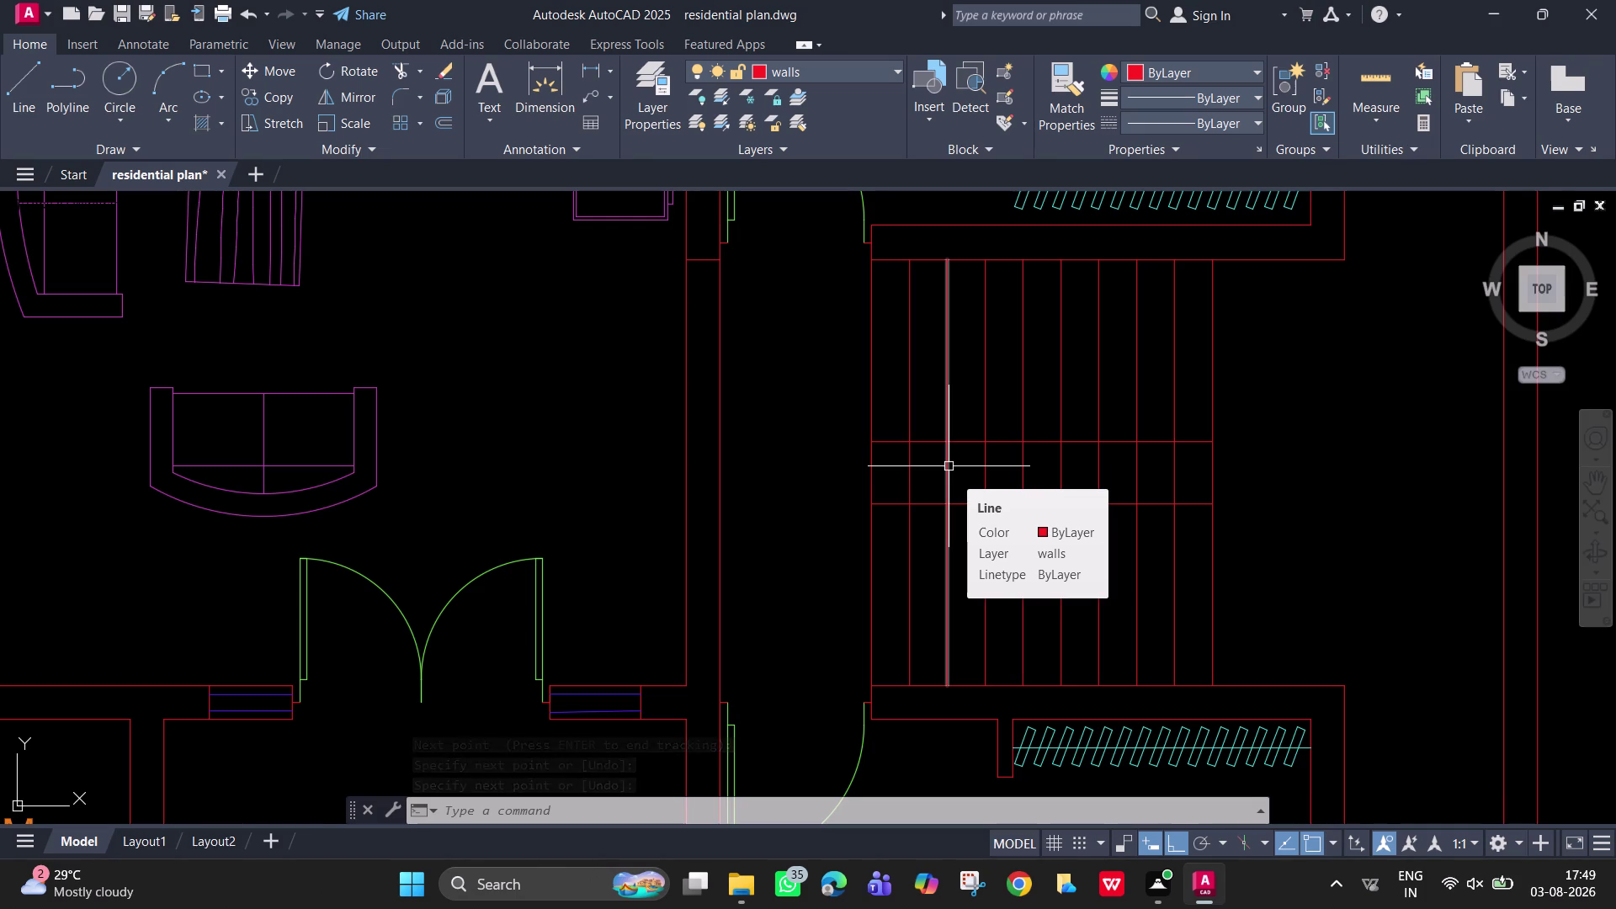
Save the drawing with Ctrl+S.
key(ctrl+s)
key(ctrl+s)
key(ctrl+s)
key(ctrl+s)
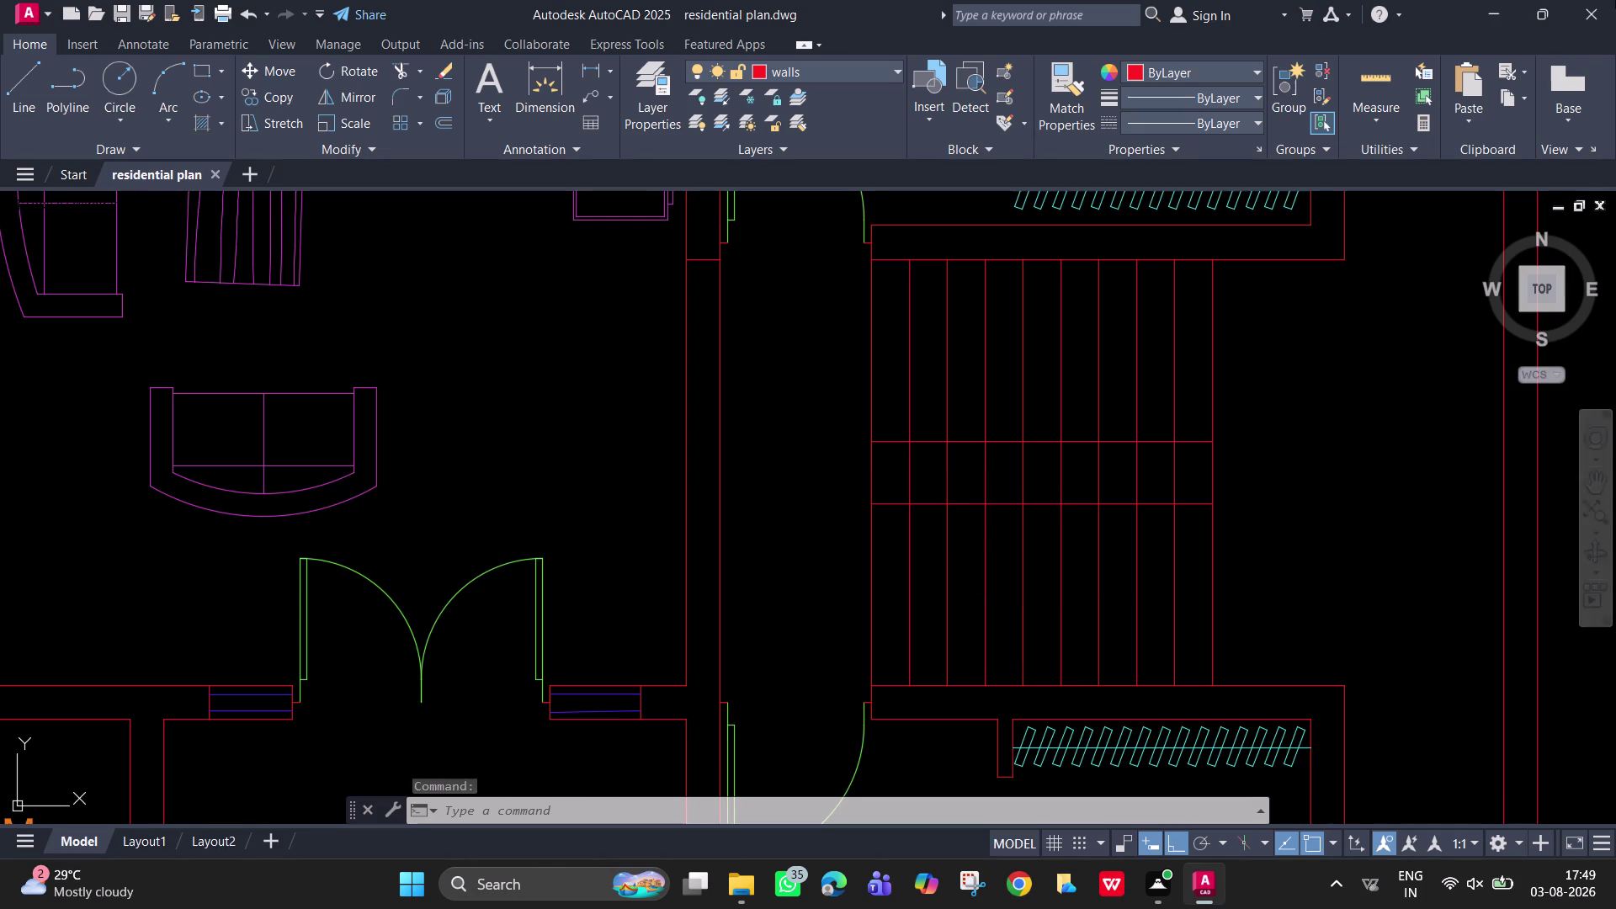
key(ctrl+s)
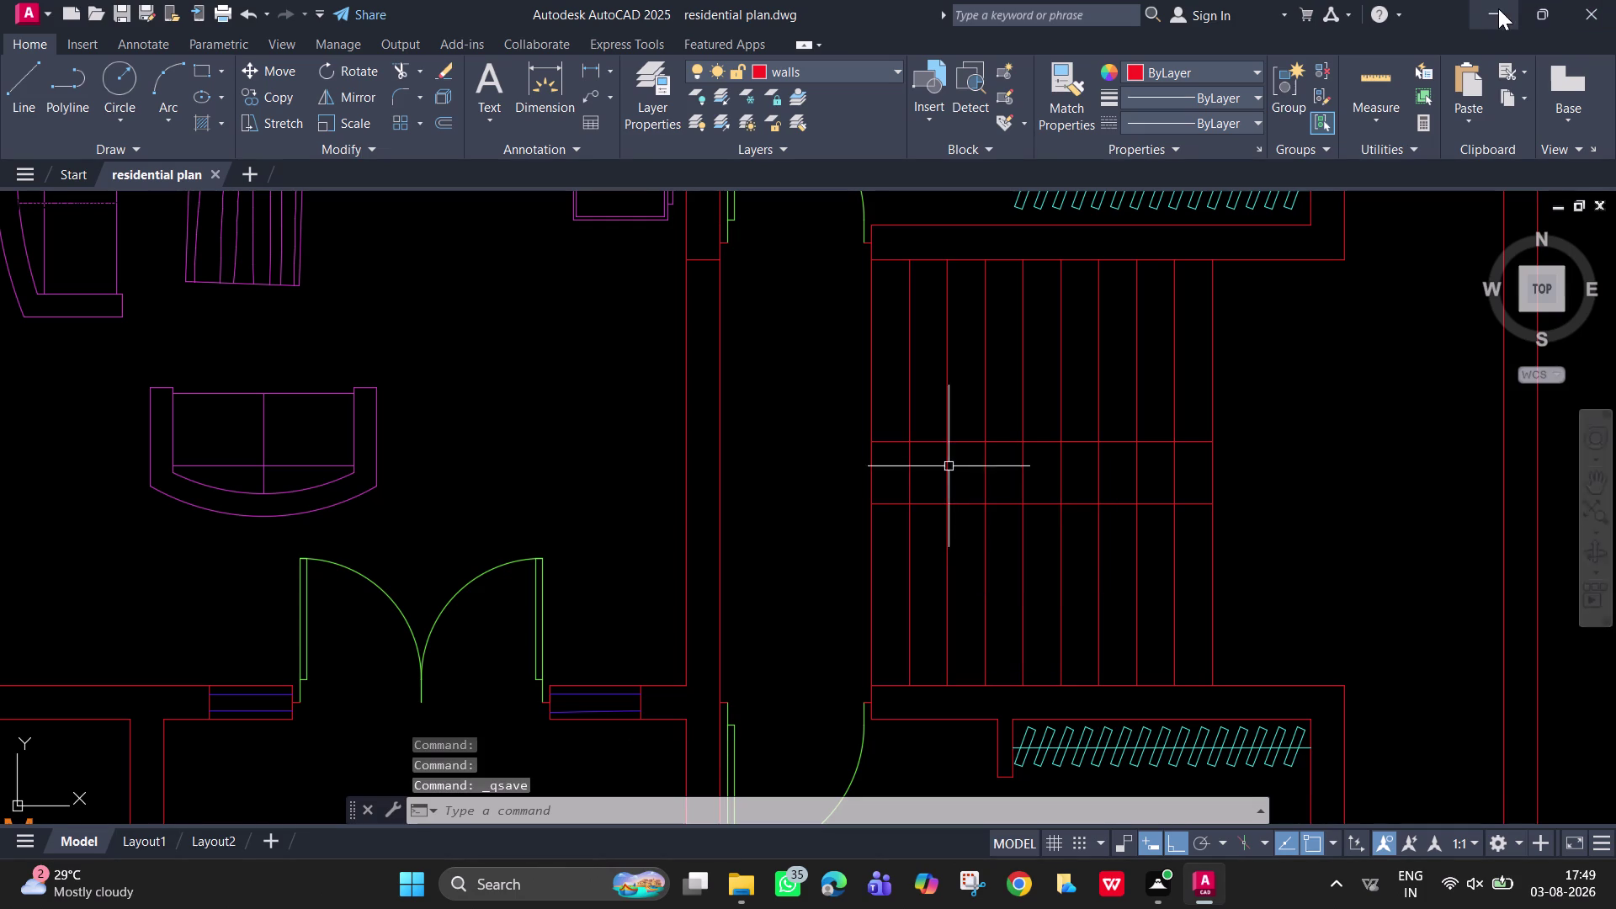